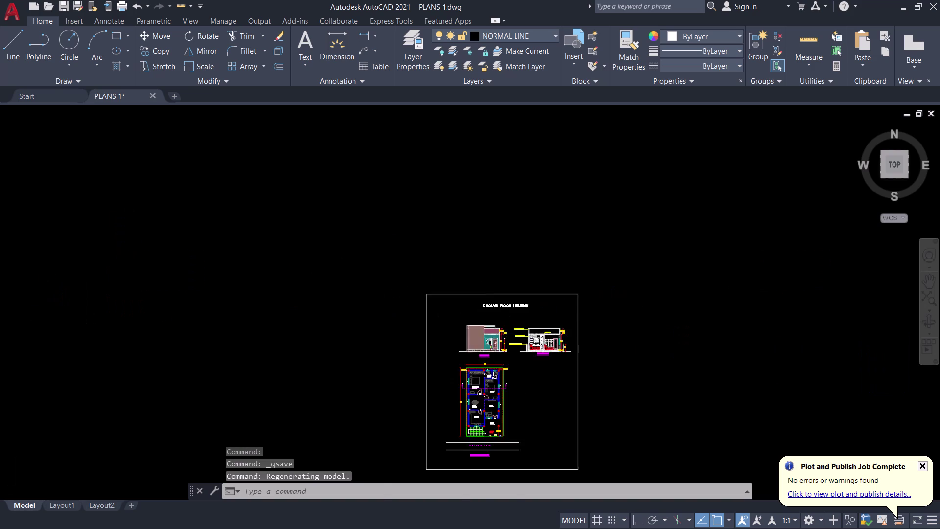
Quick-save PLANS 1.dwg, then inspect the elevation, section and COMPUND WALL detail.
scroll(up, 3)
middle_drag(456, 310, 400, 296)
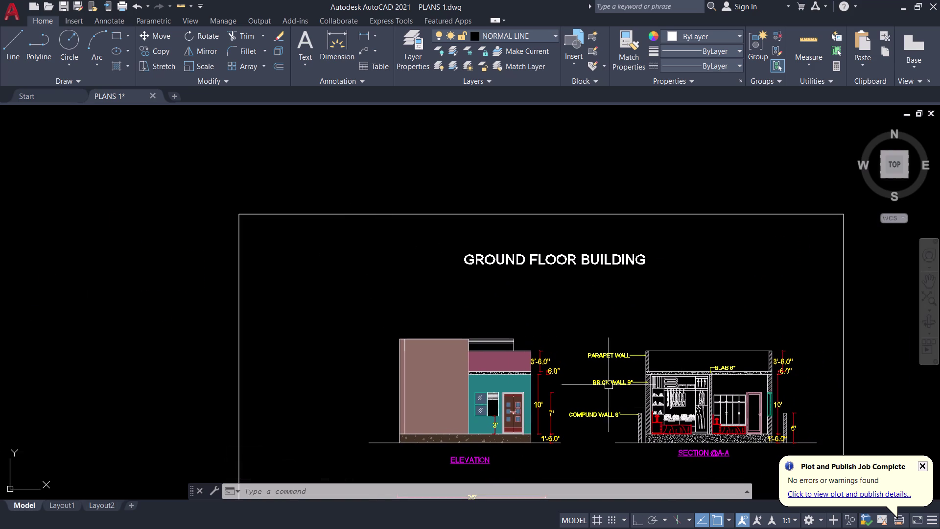
middle_drag(709, 301, 470, 89)
scroll(up, 3)
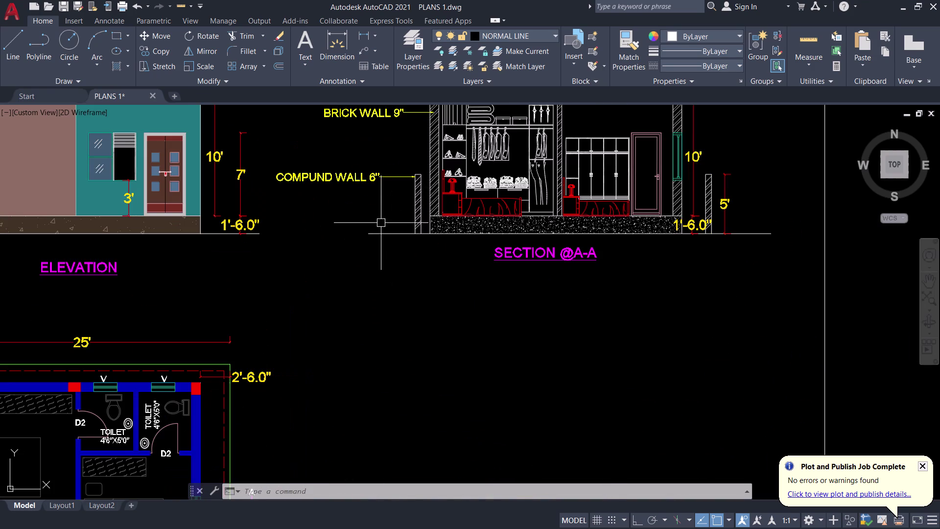
middle_drag(377, 201, 399, 240)
scroll(up, 3)
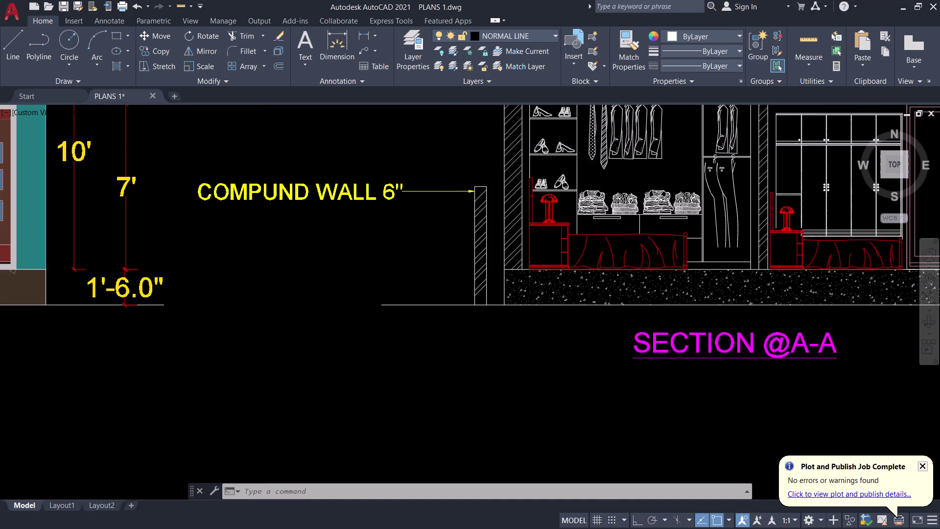
scroll(down, 3)
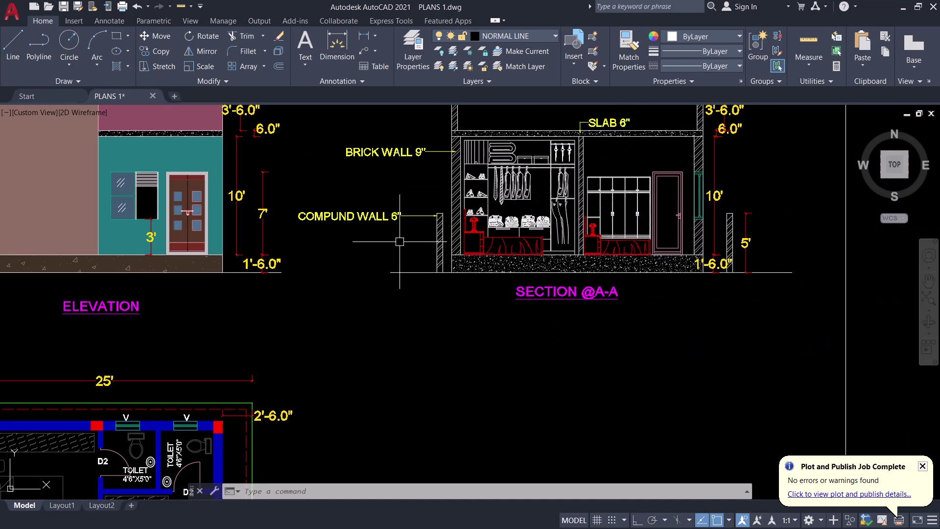
middle_drag(400, 243, 456, 312)
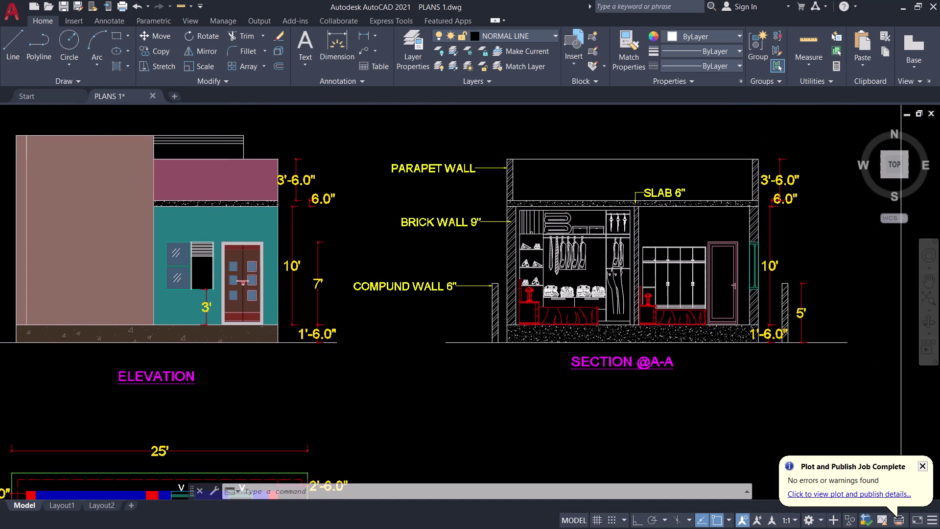
scroll(down, 3)
scroll(up, 3)
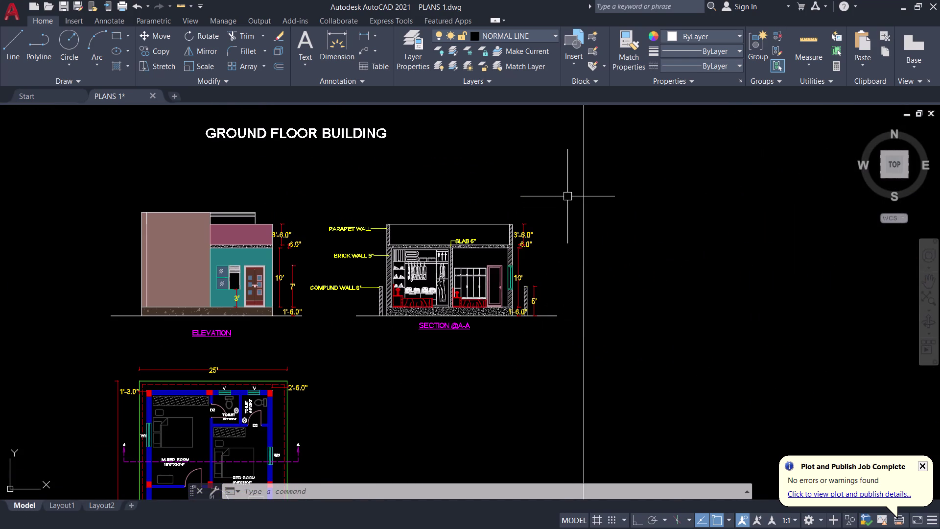
scroll(down, 3)
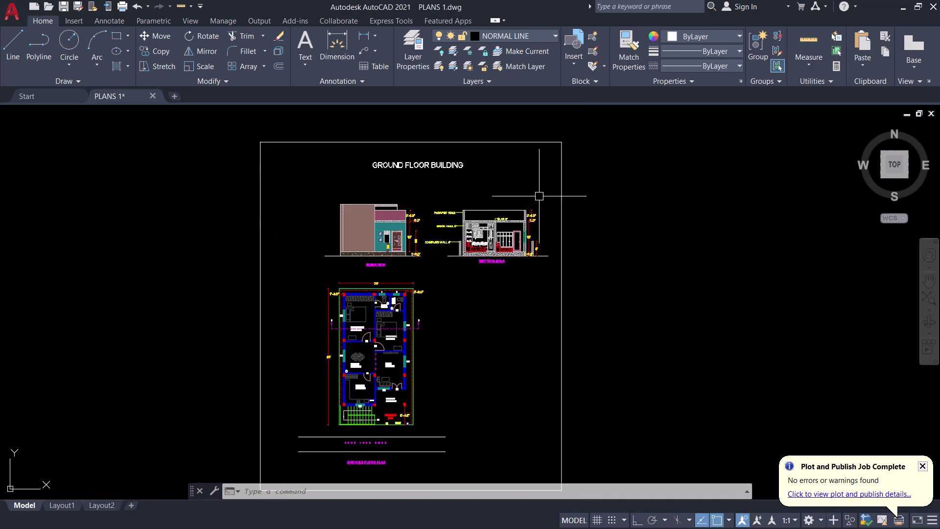
scroll(down, 3)
Review the G+2 floor plans and move over to the SECTION @A-A drawing.
middle_drag(521, 192, 647, 225)
middle_click(654, 226)
scroll(down, 3)
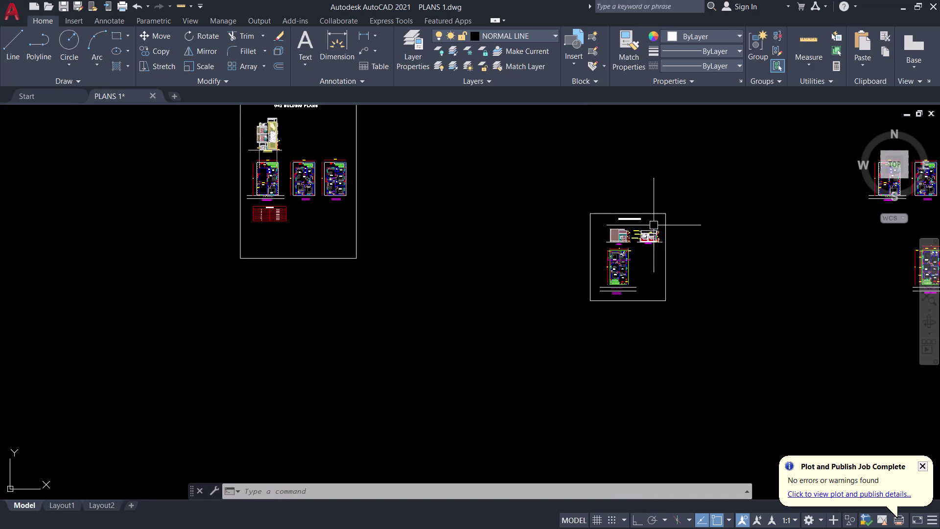
scroll(down, 3)
scroll(up, 3)
scroll(up, 3)
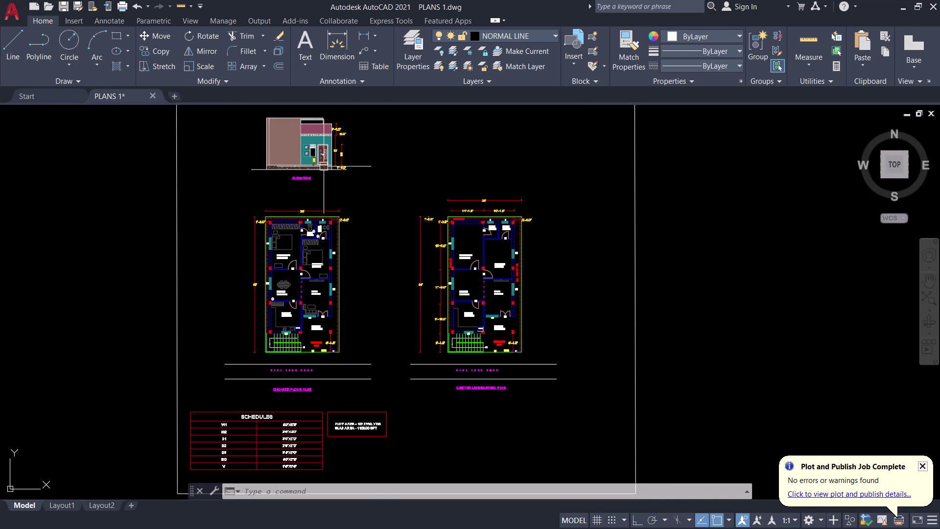
scroll(up, 3)
scroll(down, 3)
scroll(up, 3)
middle_drag(330, 175, 420, 182)
scroll(down, 3)
scroll(down, 3)
scroll(up, 3)
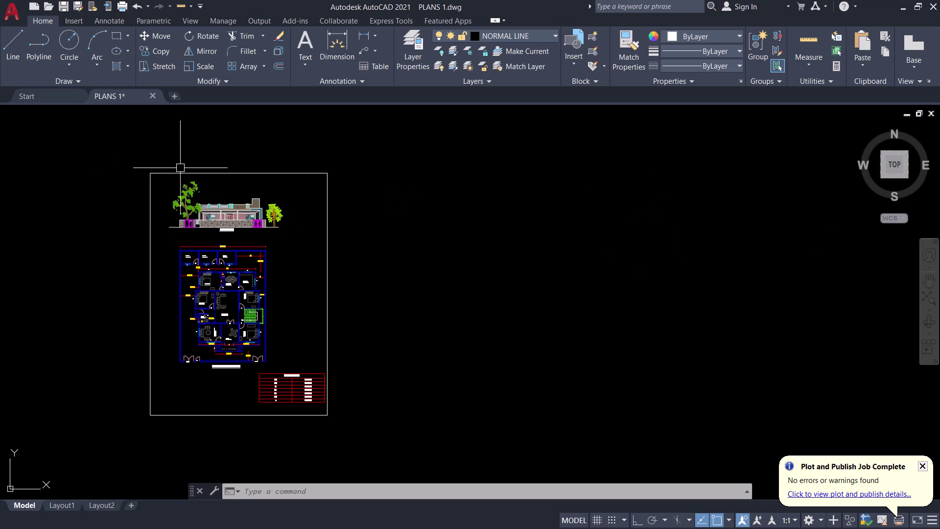
scroll(down, 3)
scroll(up, 3)
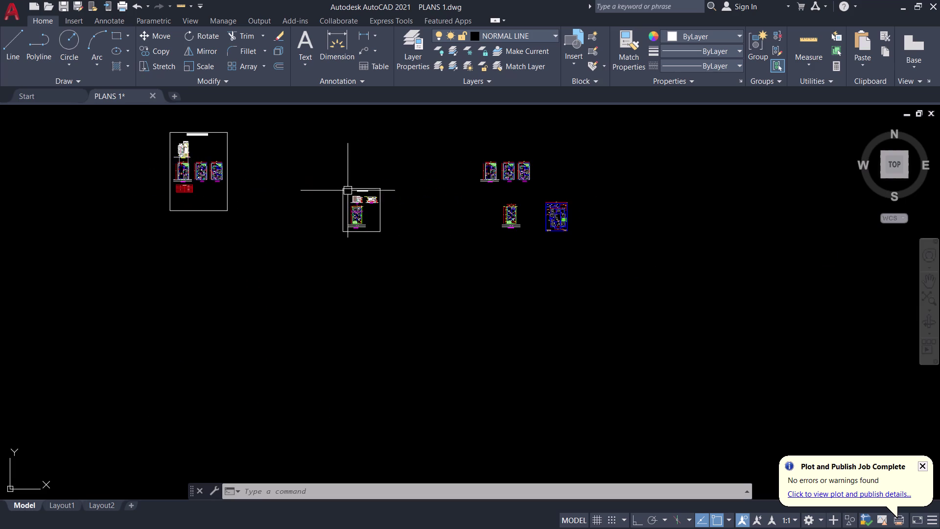
scroll(up, 3)
scroll(up, 3)
middle_drag(344, 168, 410, 217)
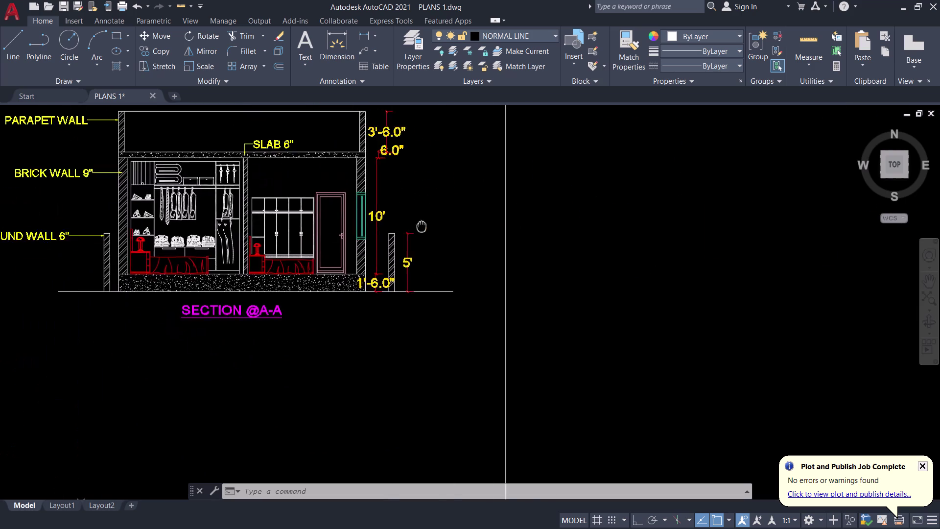
middle_drag(410, 217, 482, 261)
scroll(down, 3)
Window-select SECTION @A-A, copy it to the clipboard and start pasting the copy.
click(506, 183)
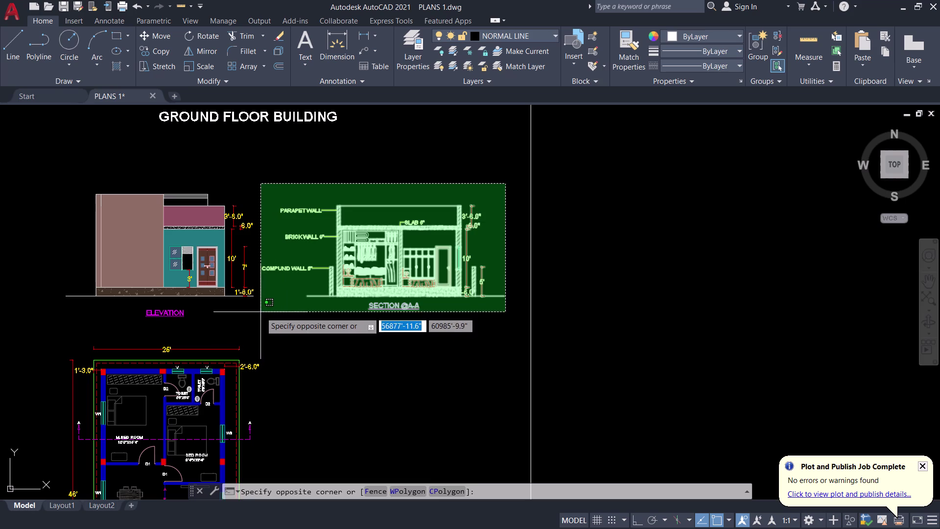
click(261, 312)
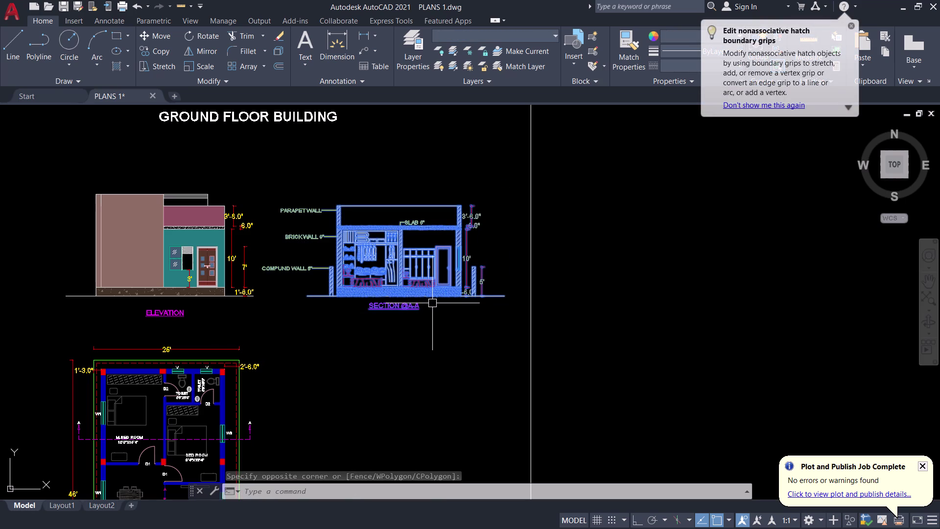
key(ctrl+c)
key(ctrl+v)
scroll(down, 3)
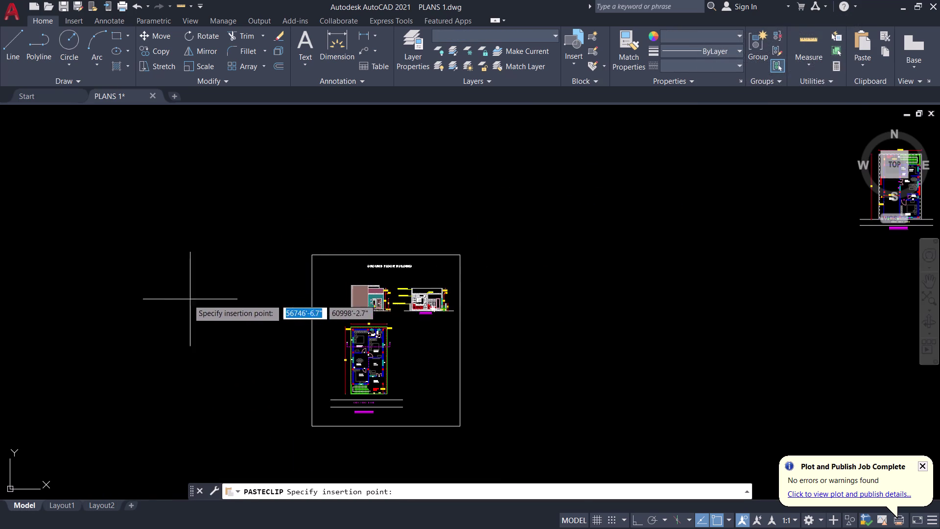
scroll(down, 3)
middle_drag(185, 297, 356, 330)
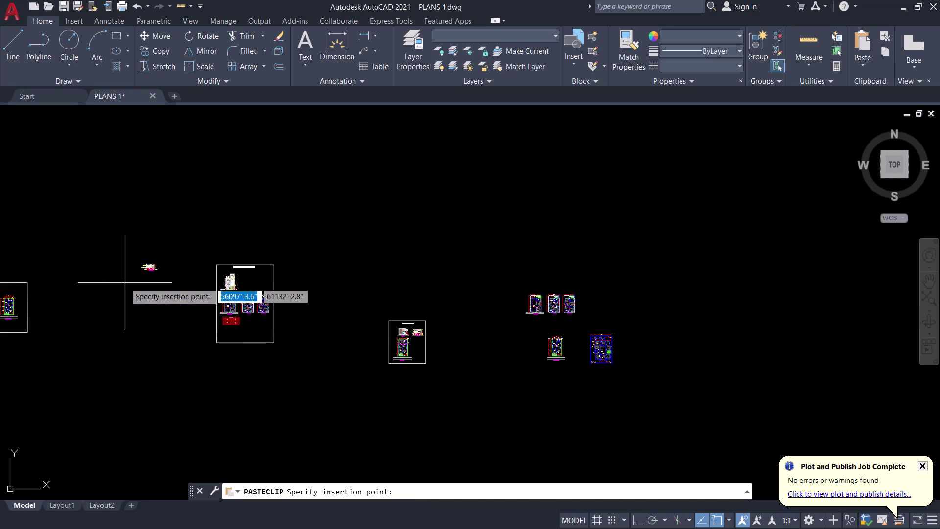
middle_drag(139, 262, 384, 316)
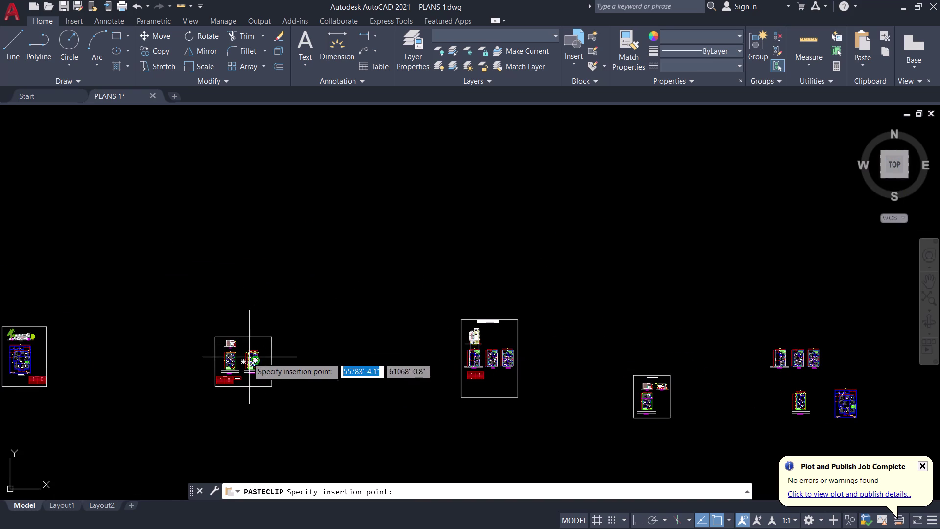
scroll(up, 3)
scroll(up, 3)
scroll(down, 3)
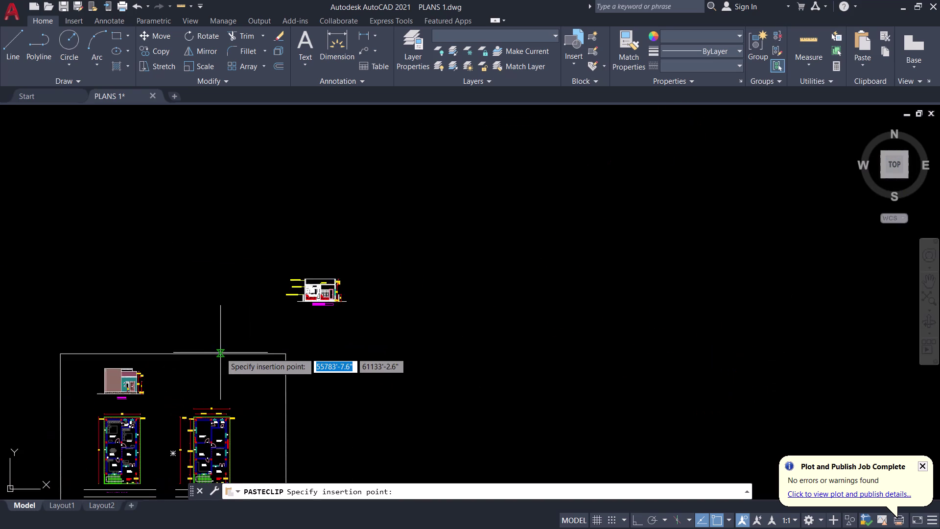
click(303, 335)
scroll(up, 3)
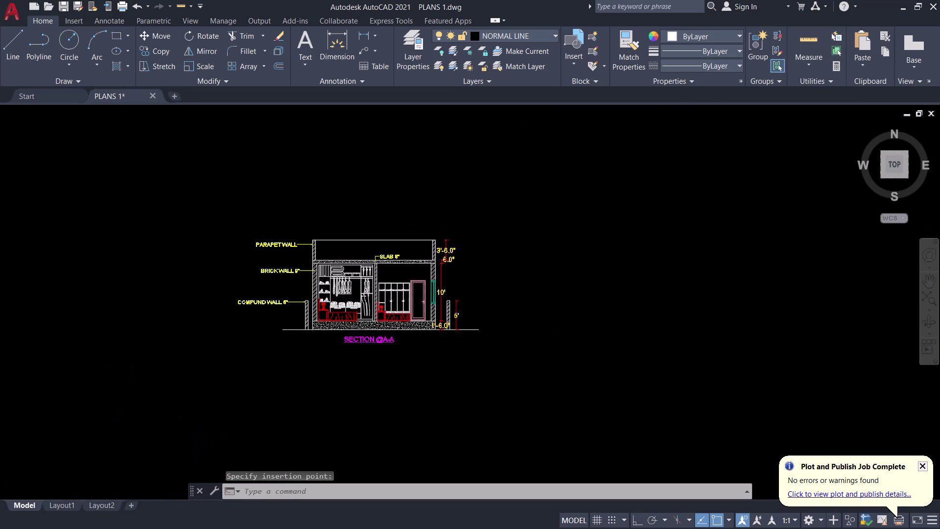
scroll(down, 3)
scroll(up, 3)
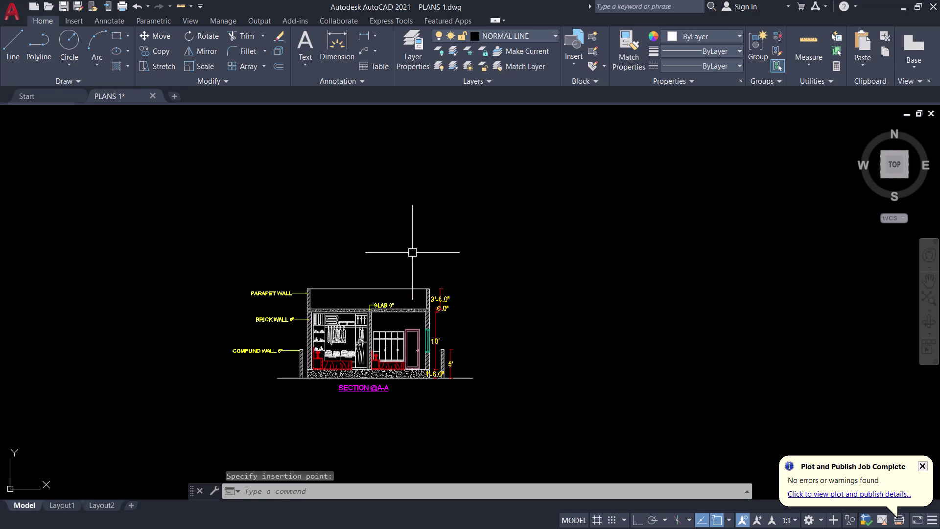
drag(507, 223, 508, 233)
click(158, 423)
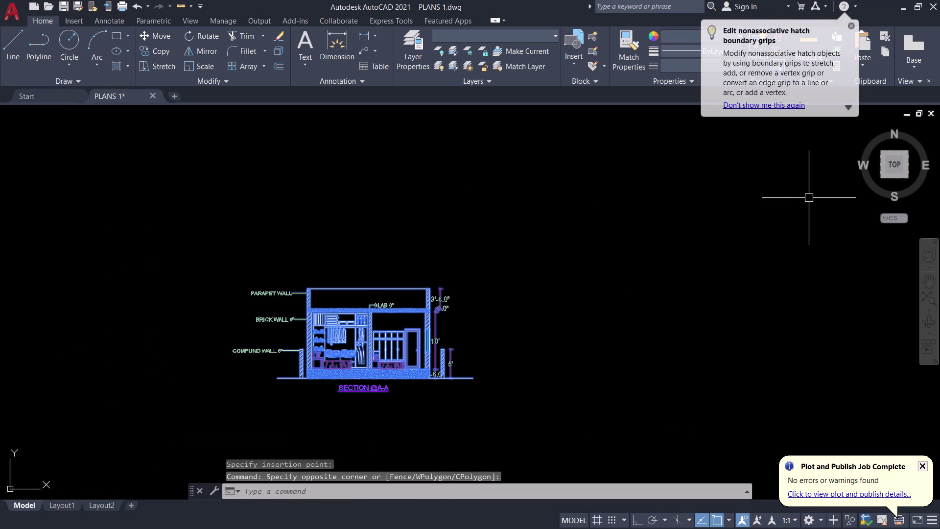
key(Escape)
scroll(up, 3)
middle_drag(417, 306, 443, 291)
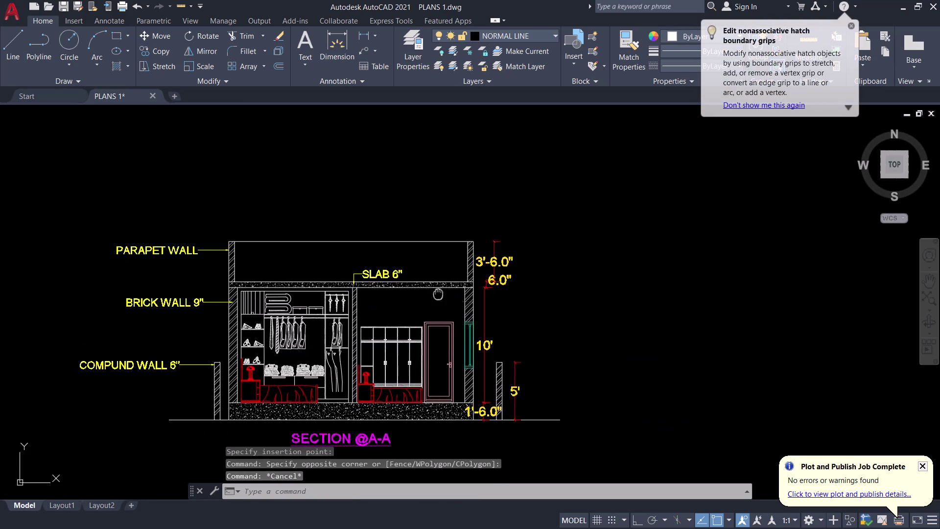
middle_drag(443, 290, 553, 243)
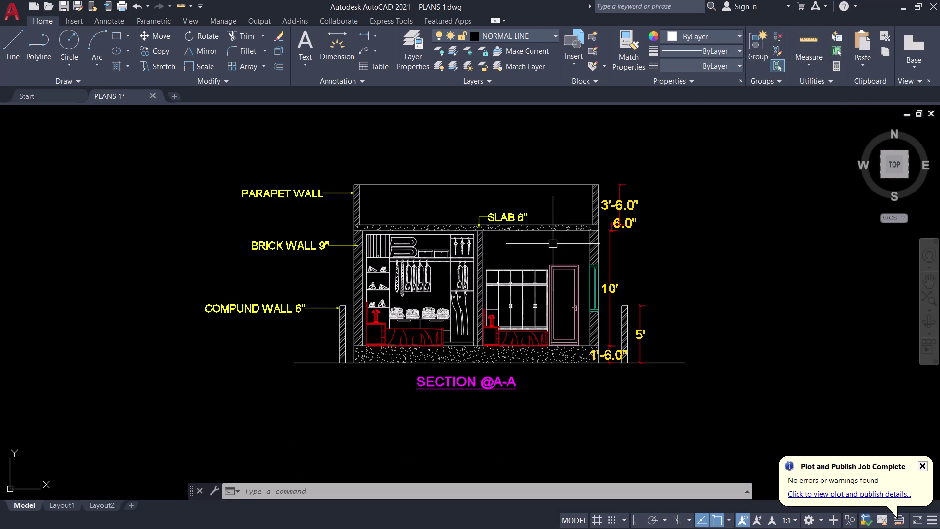
scroll(down, 3)
scroll(down, 3)
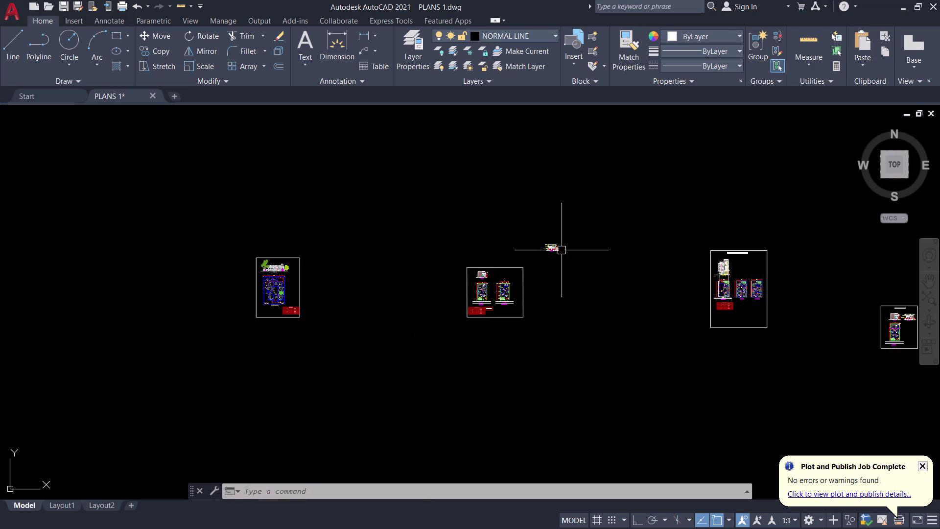
middle_drag(649, 298, 393, 335)
scroll(up, 3)
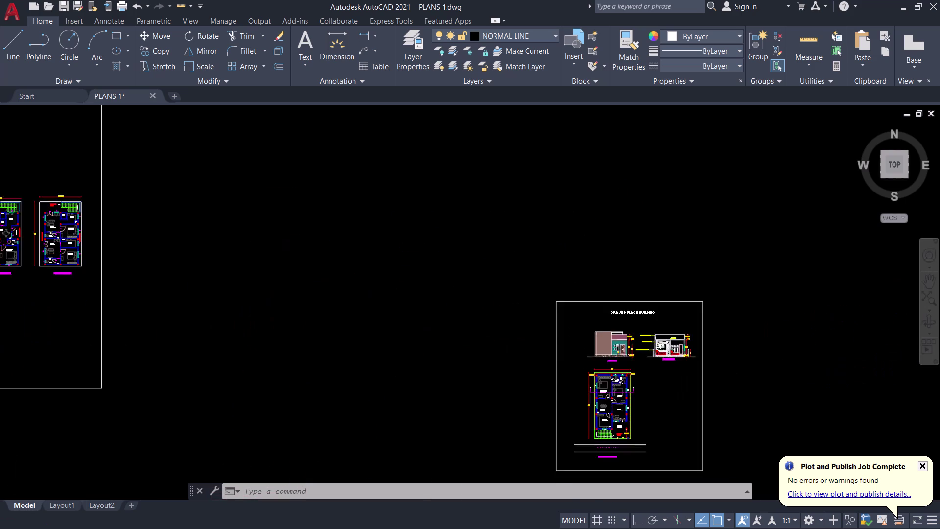
middle_drag(638, 372, 598, 325)
scroll(up, 3)
middle_drag(605, 337, 528, 235)
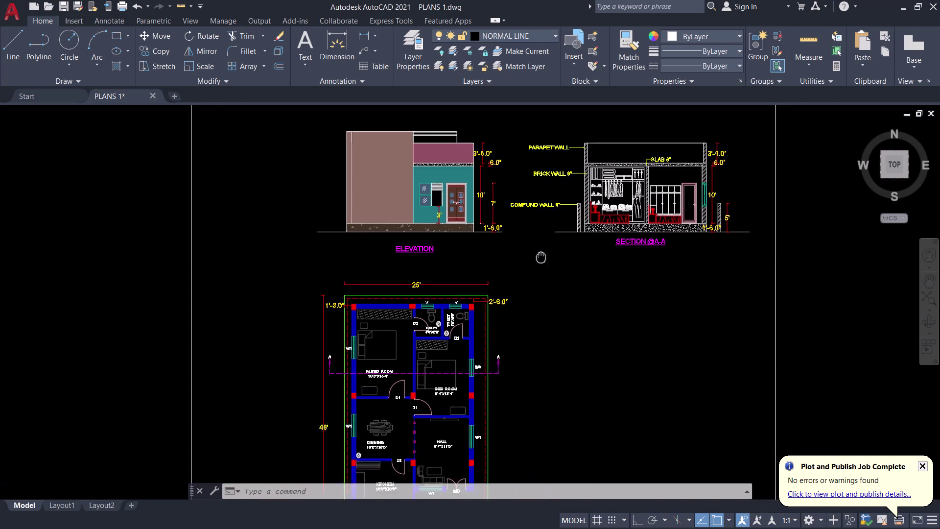
middle_drag(529, 234, 516, 201)
scroll(up, 3)
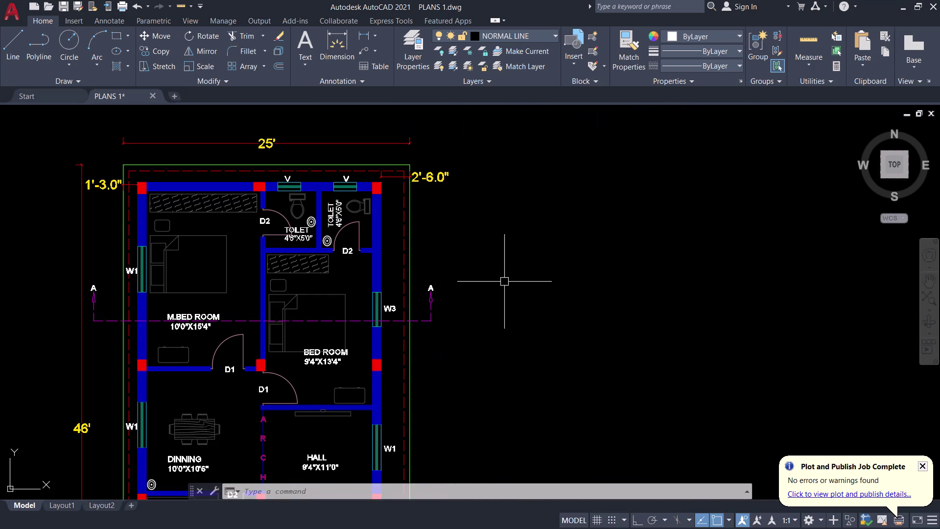
middle_drag(504, 281, 604, 217)
middle_click(615, 210)
middle_drag(622, 216, 655, 256)
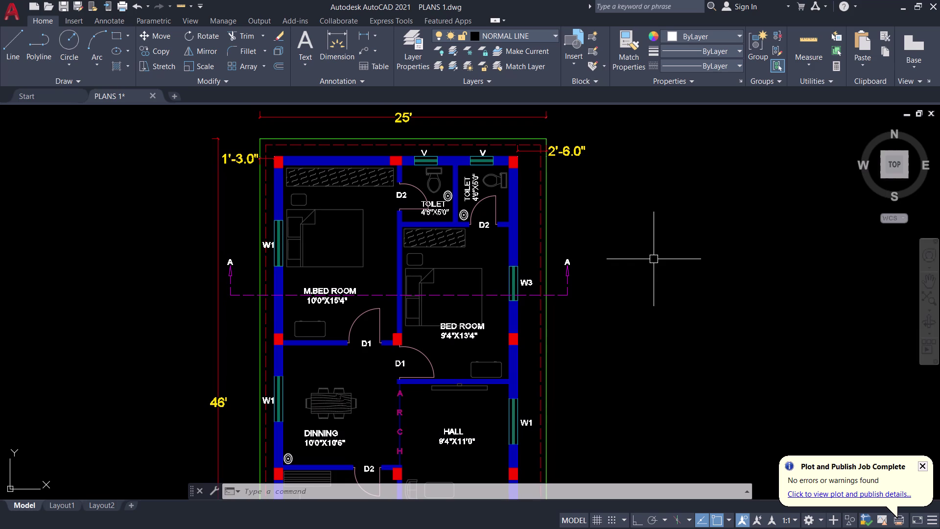
scroll(down, 3)
scroll(down, 3)
scroll(down, 3)
middle_drag(739, 182, 558, 356)
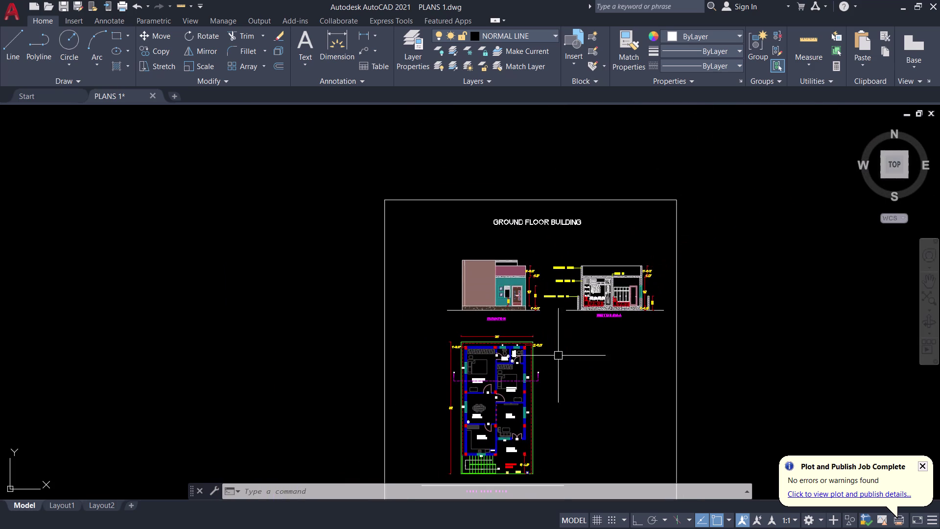
scroll(up, 3)
middle_drag(675, 264, 649, 267)
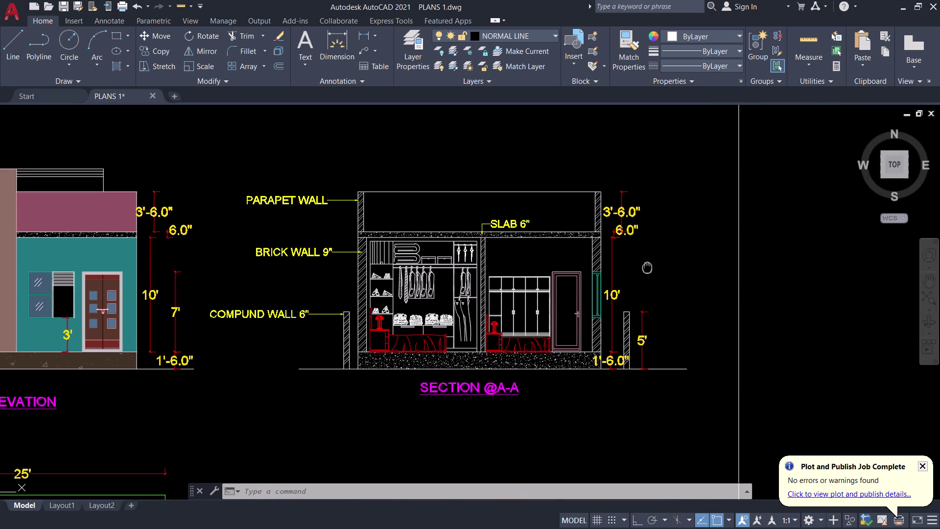
middle_drag(649, 267, 442, 288)
scroll(up, 3)
middle_drag(445, 286, 530, 269)
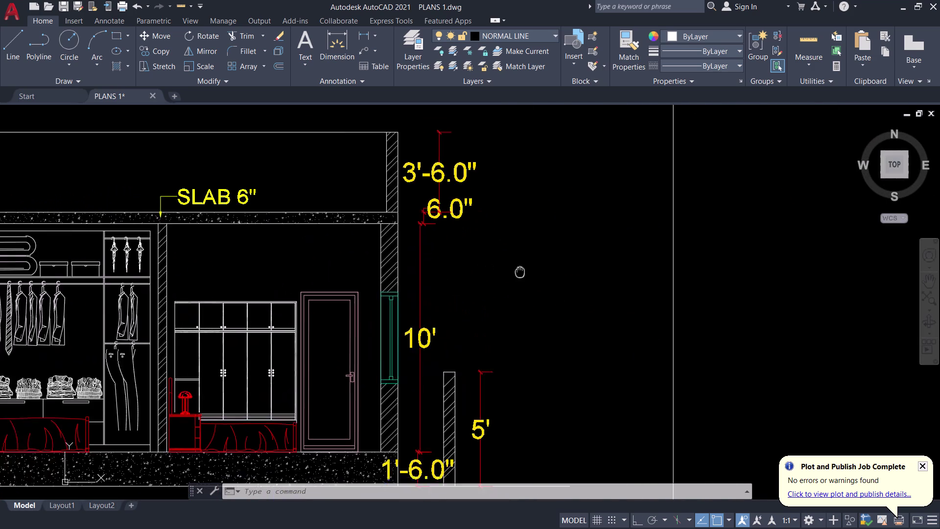
middle_drag(531, 269, 689, 229)
scroll(down, 3)
middle_drag(692, 227, 702, 248)
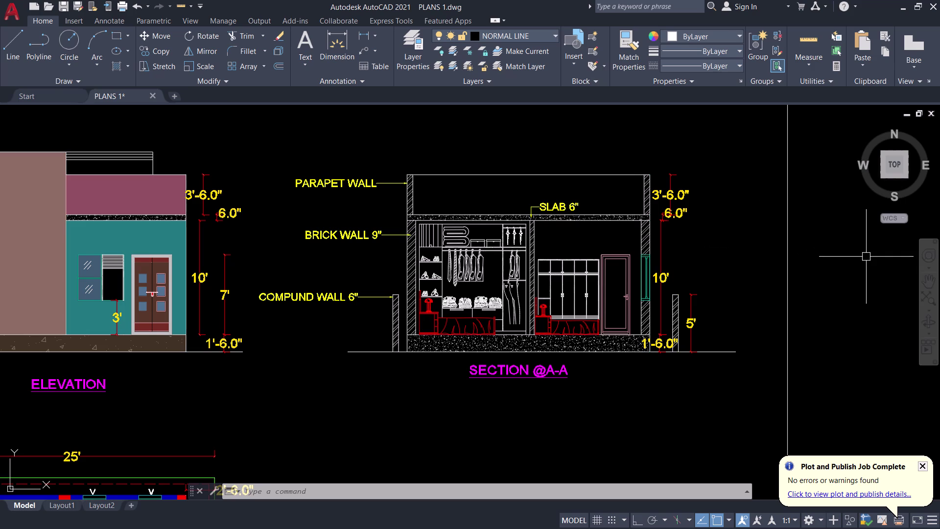
scroll(down, 3)
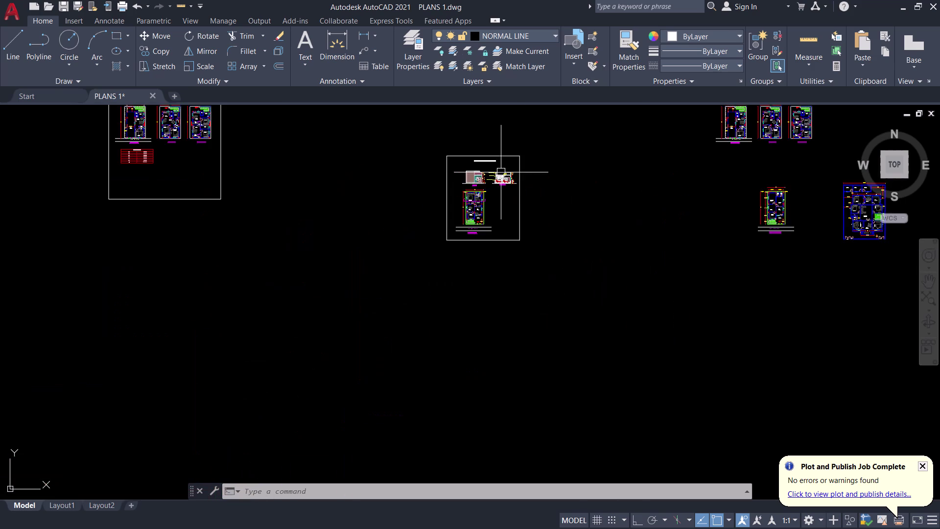
scroll(down, 3)
middle_drag(369, 164, 474, 341)
middle_drag(190, 275, 416, 306)
middle_click(421, 307)
scroll(up, 3)
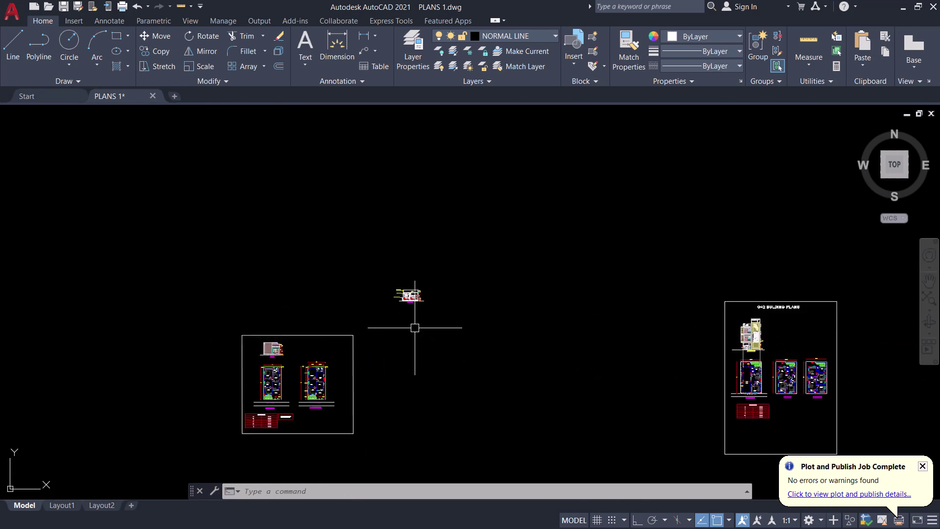
scroll(up, 3)
middle_drag(439, 267, 462, 347)
Select the whole SECTION @A-A drawing, redoing an incomplete first selection.
scroll(up, 3)
click(496, 239)
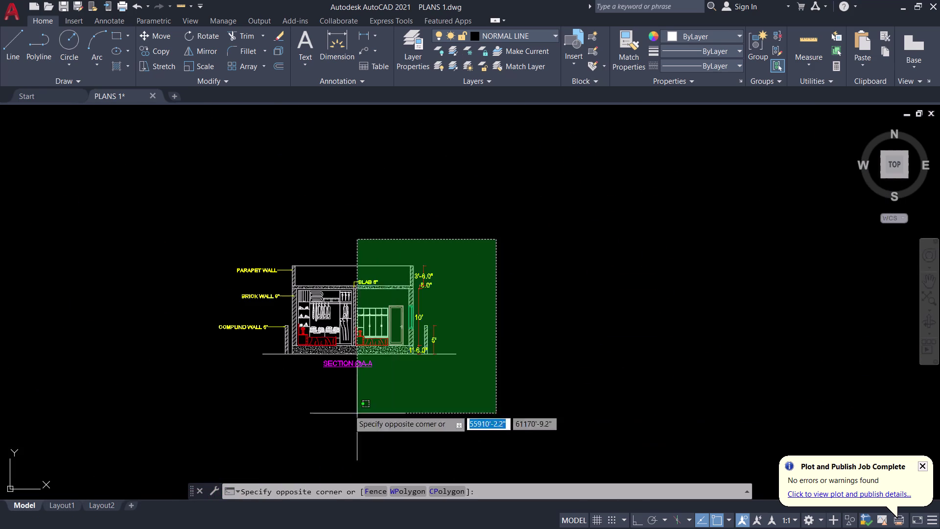
drag(123, 356, 127, 362)
key(Escape)
click(505, 242)
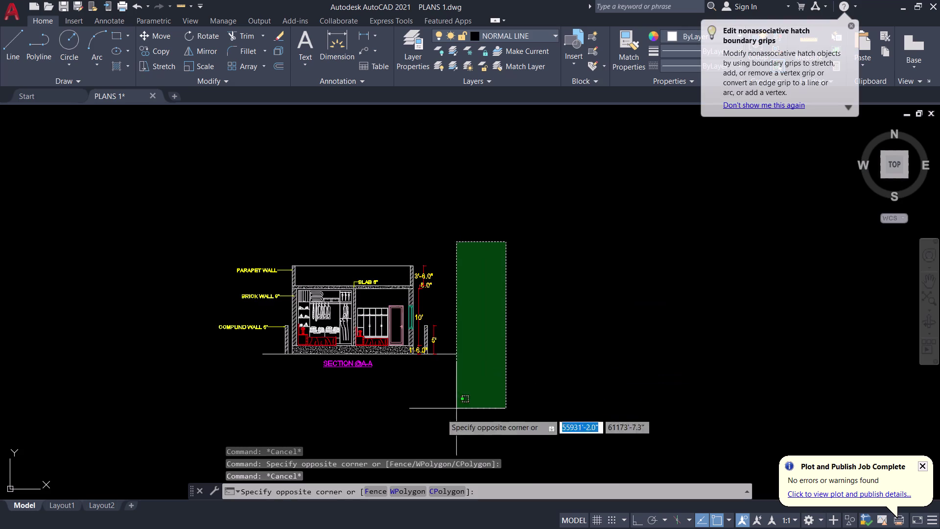
drag(48, 400, 57, 398)
Move the section by its ground-line corner onto the elevation's ground-line extension.
key(m)
key(space)
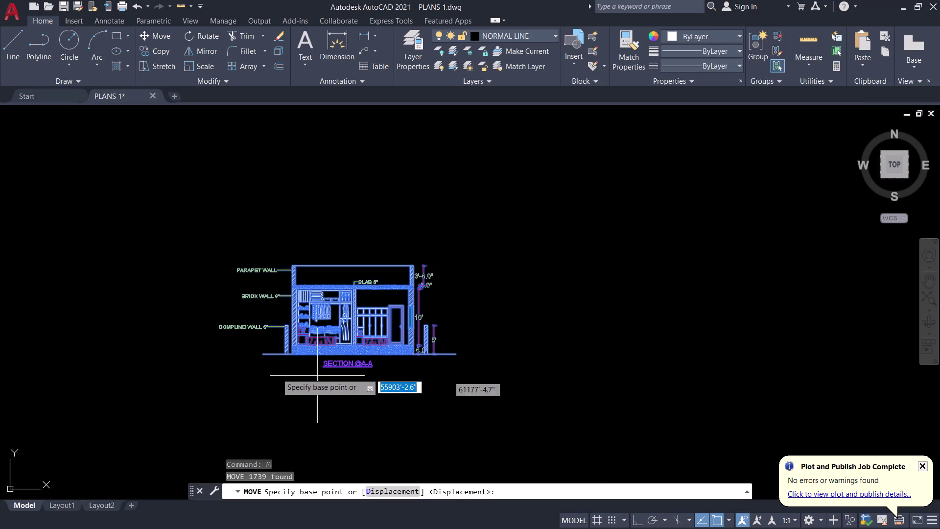
scroll(up, 3)
click(382, 376)
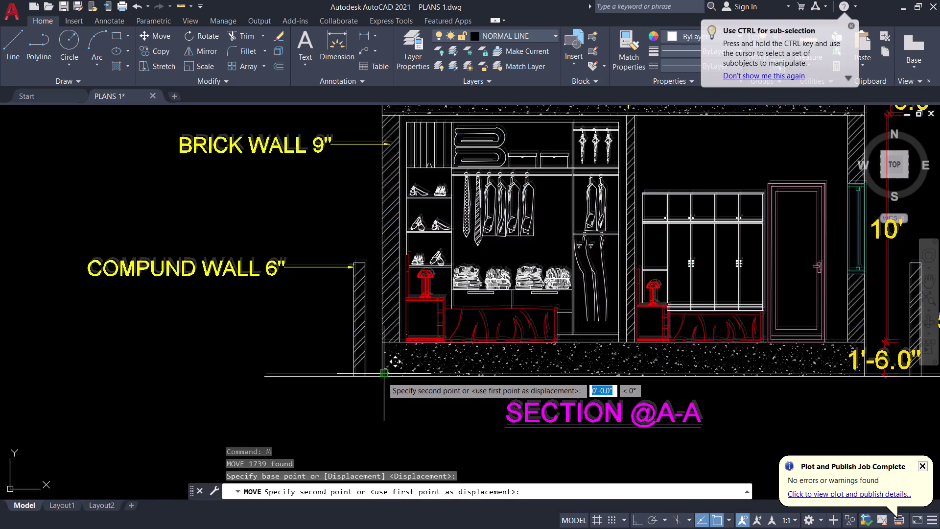
scroll(down, 3)
middle_drag(192, 378, 566, 259)
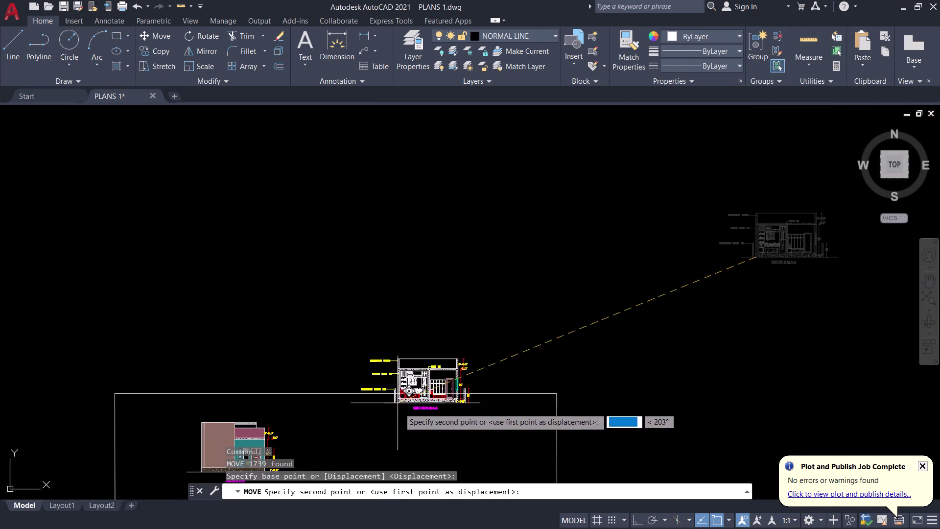
middle_drag(396, 424, 502, 222)
scroll(up, 3)
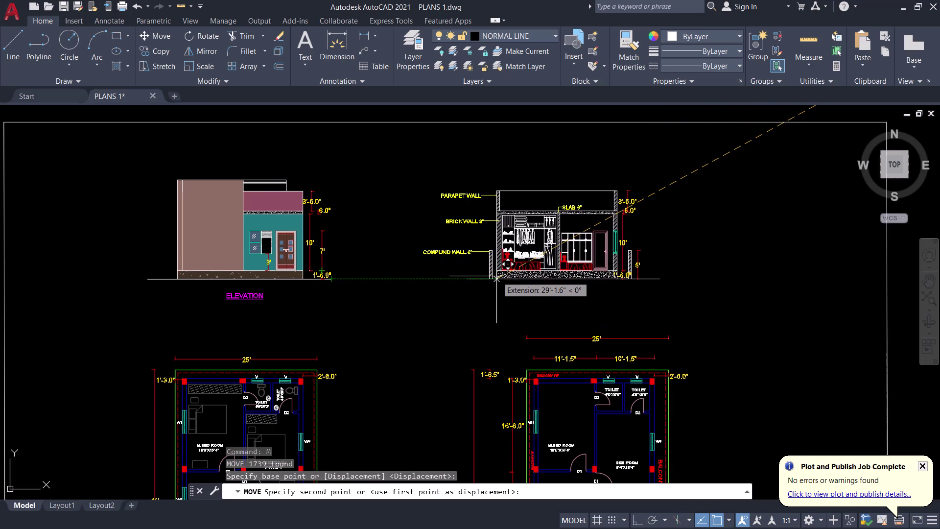
click(496, 276)
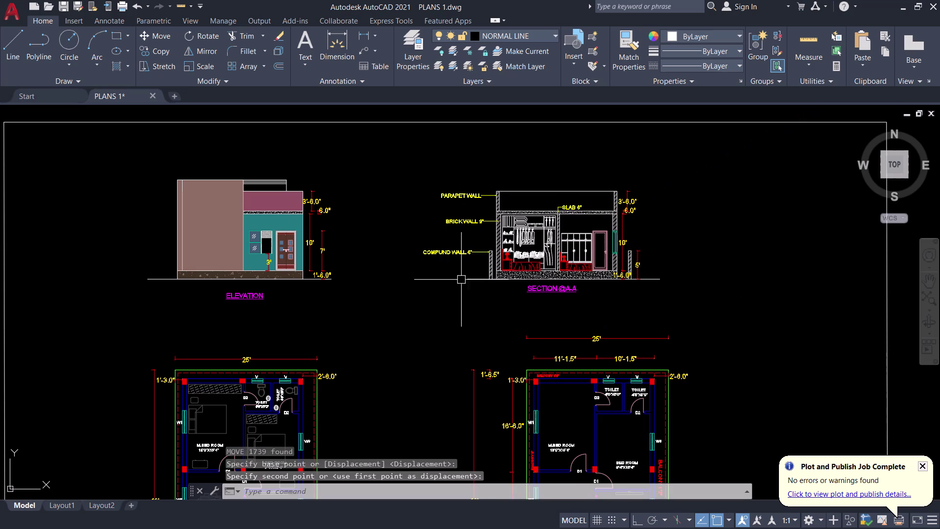
scroll(down, 3)
scroll(up, 3)
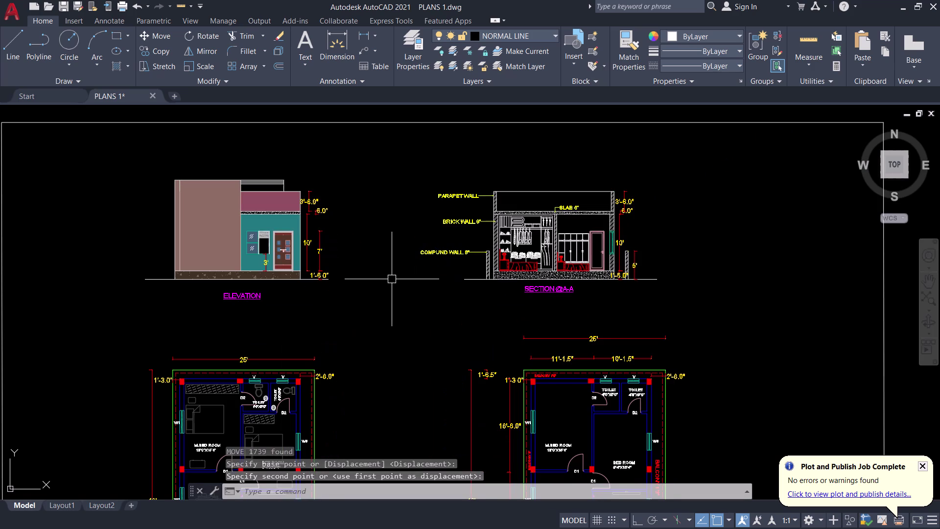
middle_drag(459, 299, 403, 264)
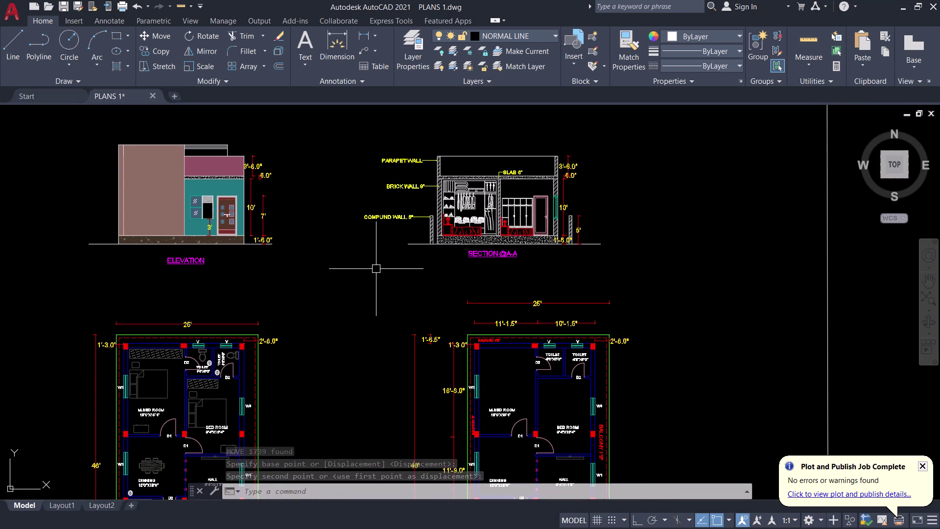
scroll(down, 3)
middle_drag(373, 269, 408, 293)
Quick-save PLANS 1.dwg and look across the drawing layout.
scroll(down, 3)
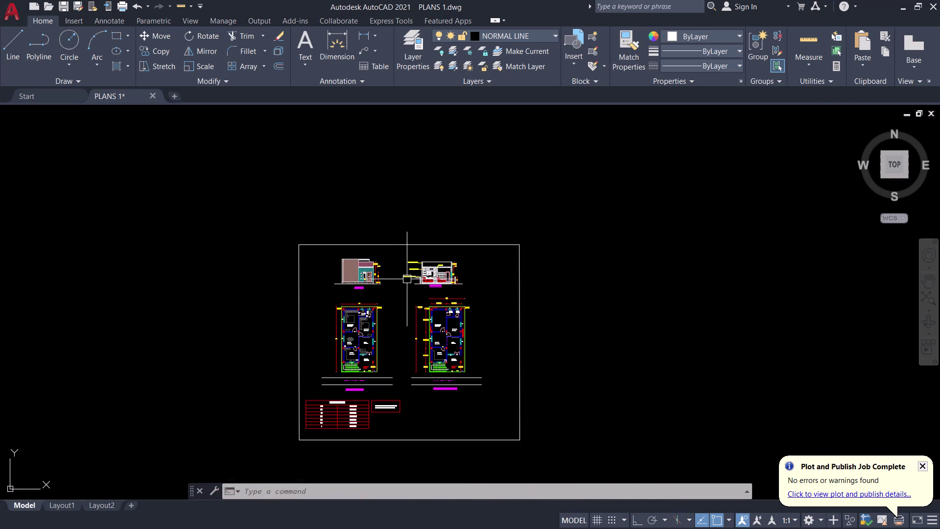
key(ctrl+s)
scroll(down, 3)
scroll(up, 3)
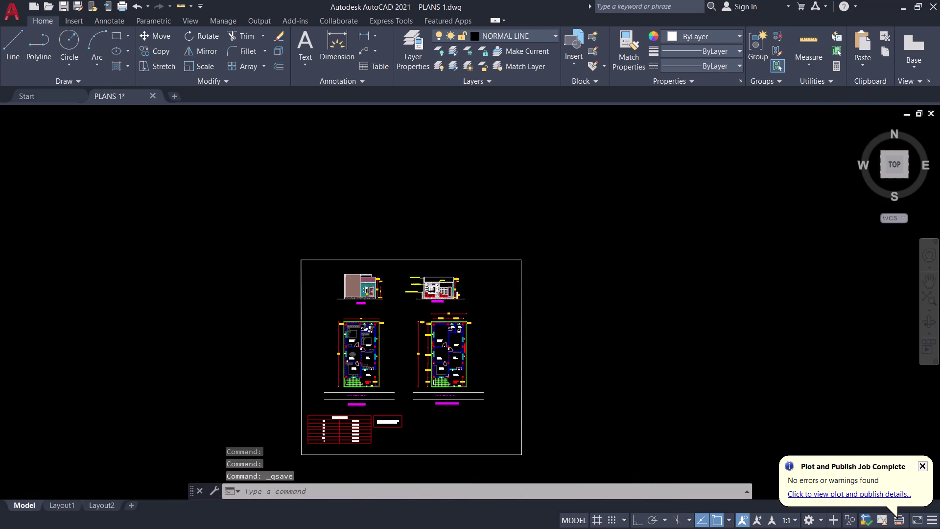
scroll(down, 3)
middle_drag(457, 282, 578, 270)
middle_click(586, 270)
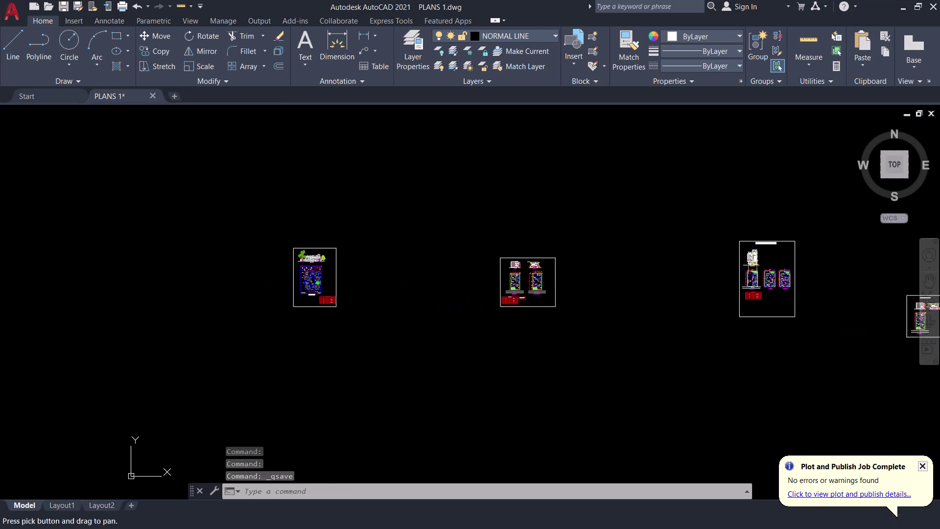
scroll(up, 3)
scroll(up, 3)
scroll(down, 3)
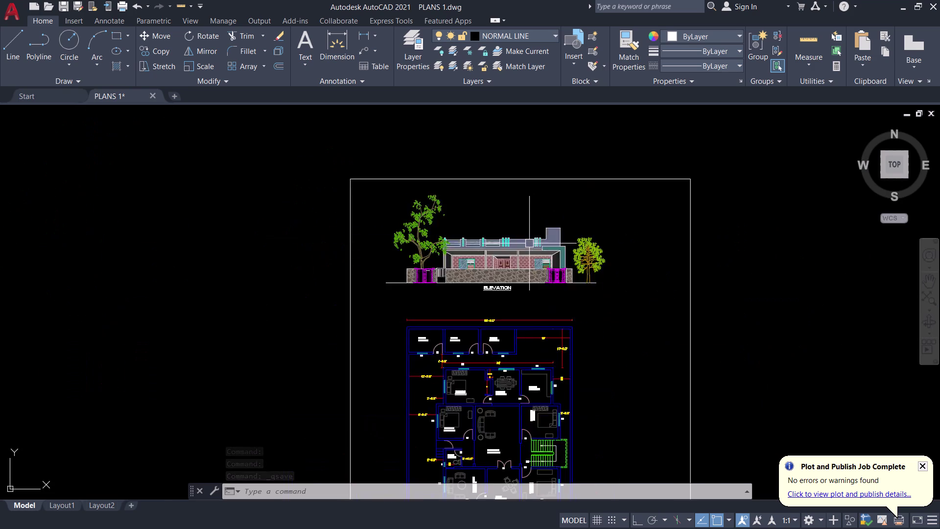
scroll(down, 3)
scroll(down, 3)
Inspect the ELEVATION and SECTION @A-A, then the tree elevation beside them.
middle_drag(578, 263, 400, 267)
middle_drag(518, 266, 401, 270)
scroll(up, 3)
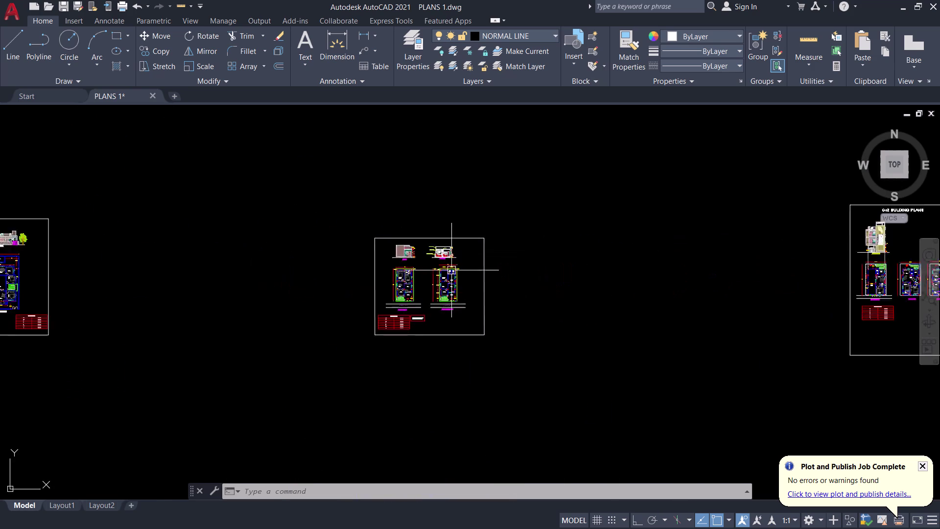
scroll(up, 3)
middle_drag(320, 243, 402, 278)
scroll(up, 3)
scroll(up, 3)
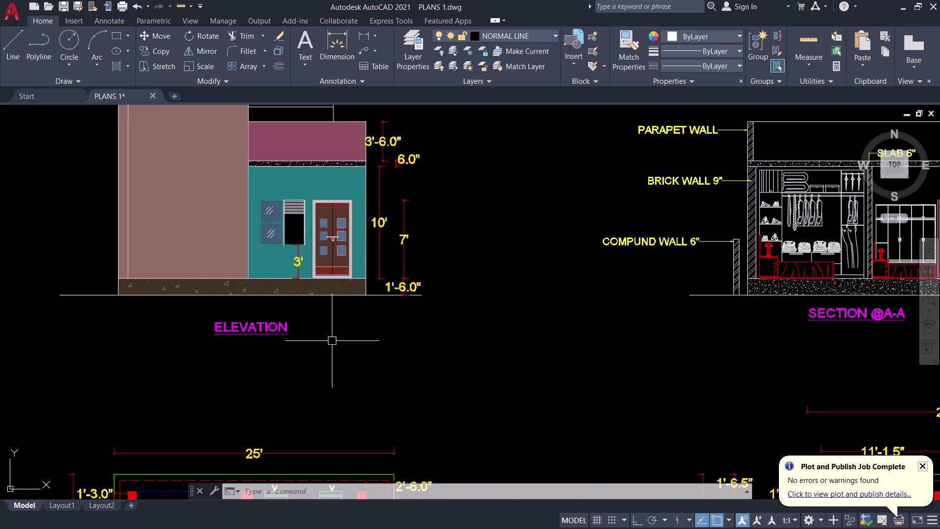
middle_drag(332, 341, 401, 407)
scroll(down, 3)
middle_drag(83, 236, 426, 250)
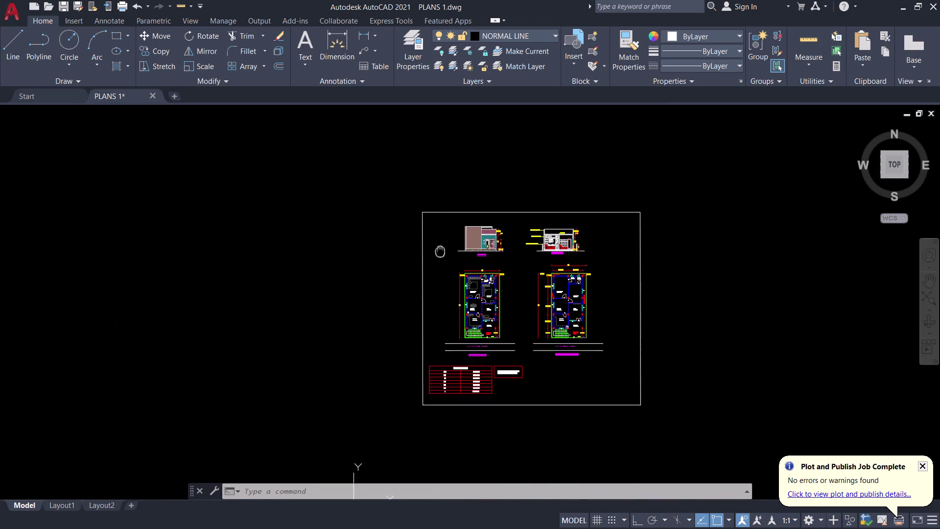
middle_drag(426, 250, 501, 249)
scroll(down, 3)
scroll(up, 3)
scroll(up, 3)
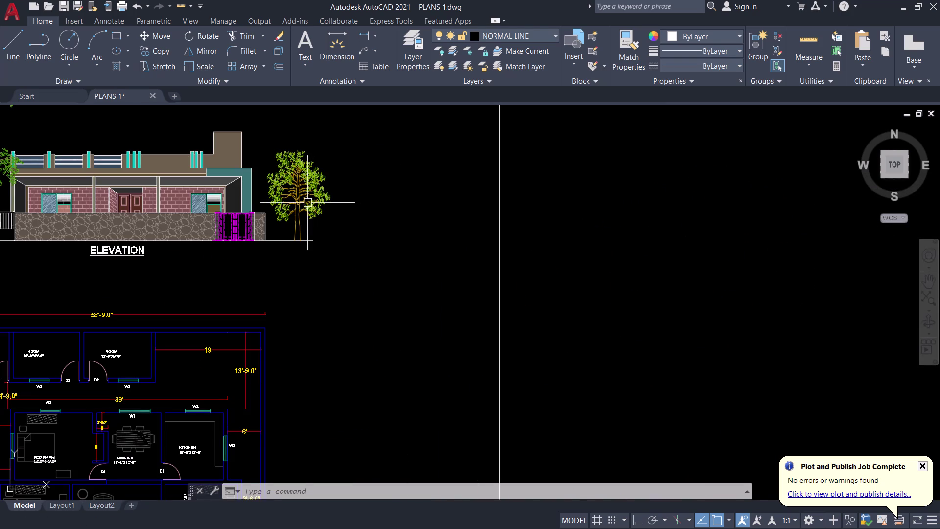
click(301, 216)
key(Escape)
middle_drag(313, 222, 321, 229)
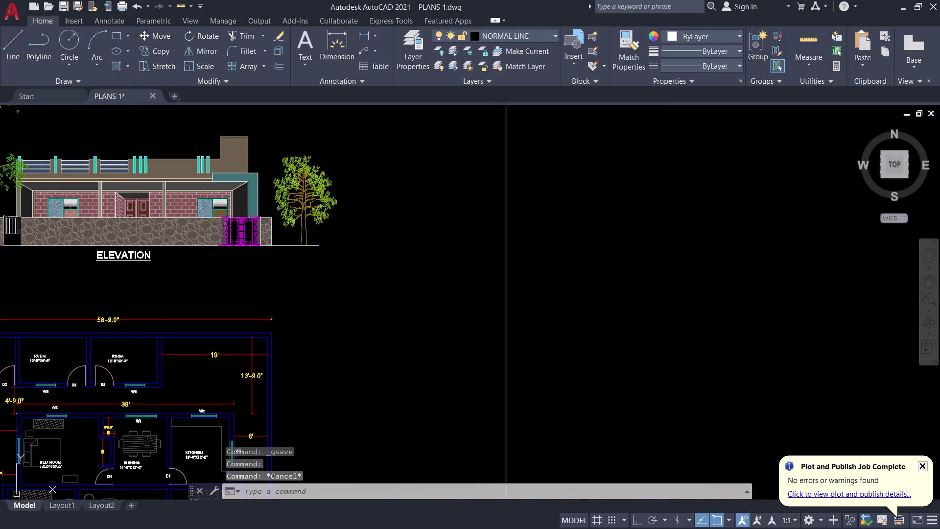
middle_drag(321, 230, 390, 300)
scroll(up, 3)
Window-select the blue tree beside the elevation and start copying it with CO.
click(446, 190)
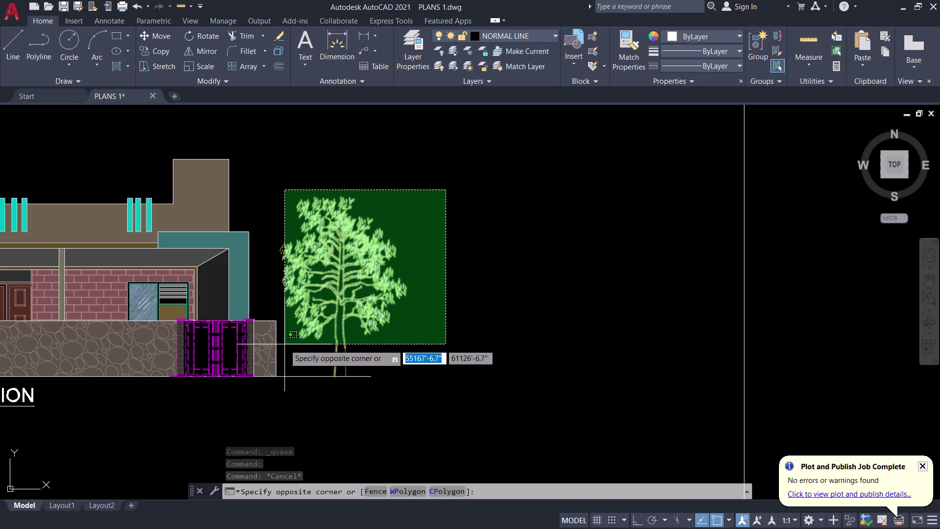
click(282, 323)
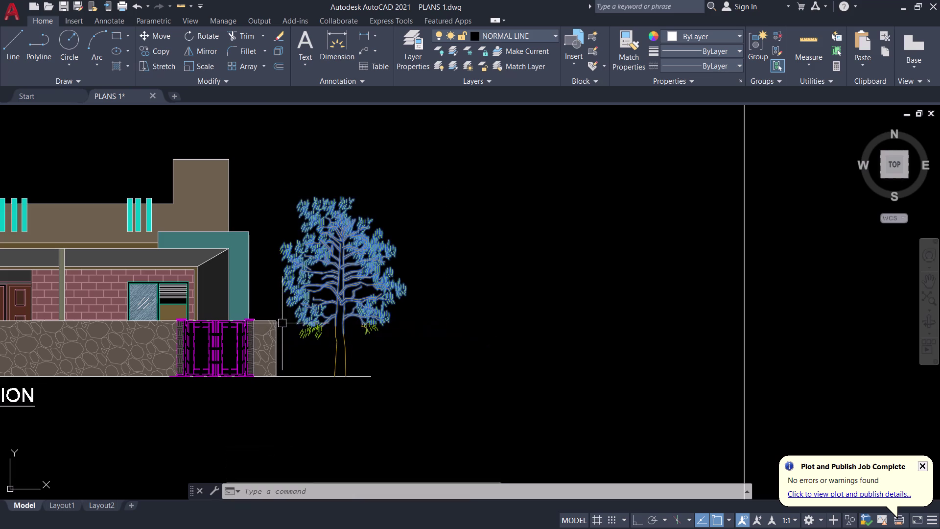
drag(411, 315, 407, 320)
click(296, 352)
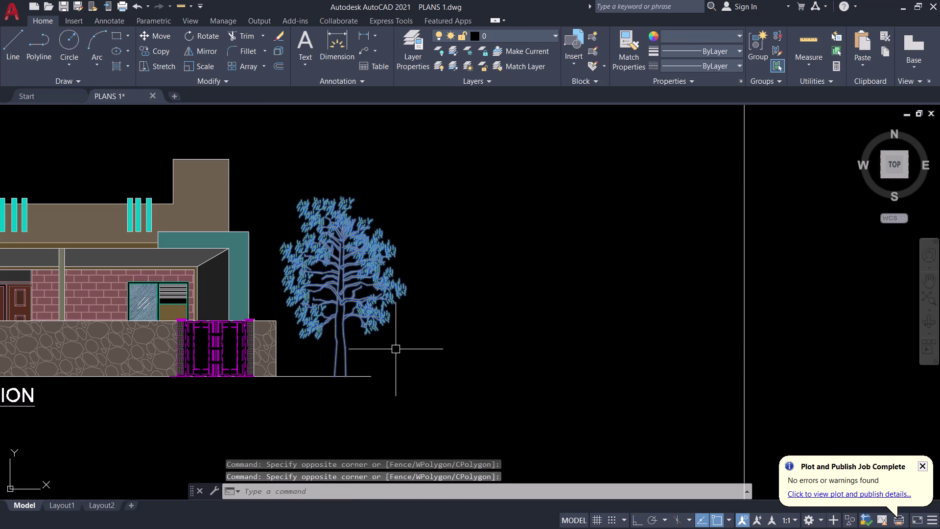
scroll(up, 3)
drag(210, 216, 210, 222)
click(196, 303)
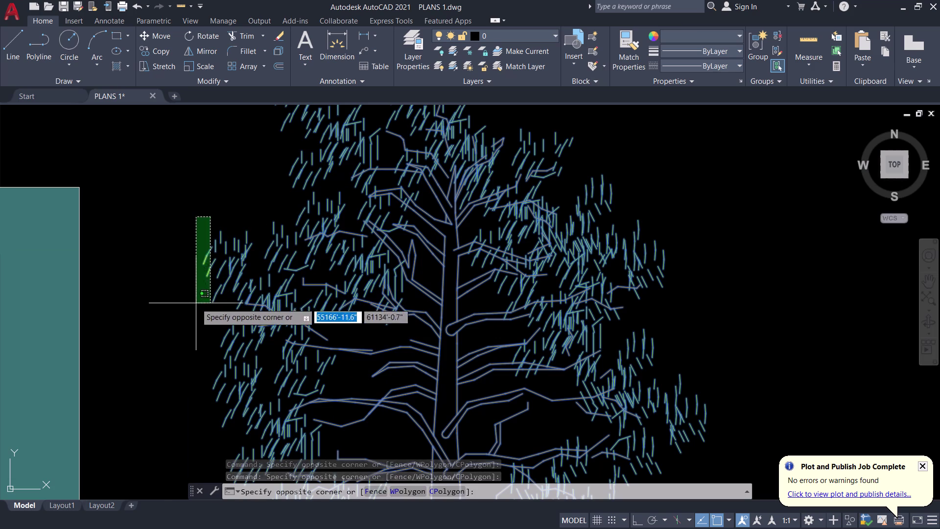
scroll(down, 3)
middle_drag(338, 343, 486, 307)
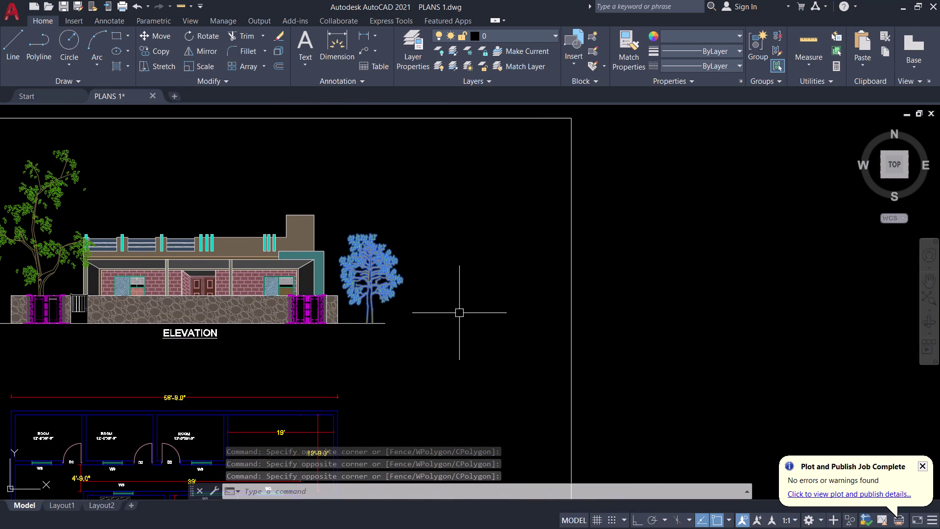
text(CO)
key(space)
Copy the tree from its base to spots left and right of the other elevation.
scroll(up, 3)
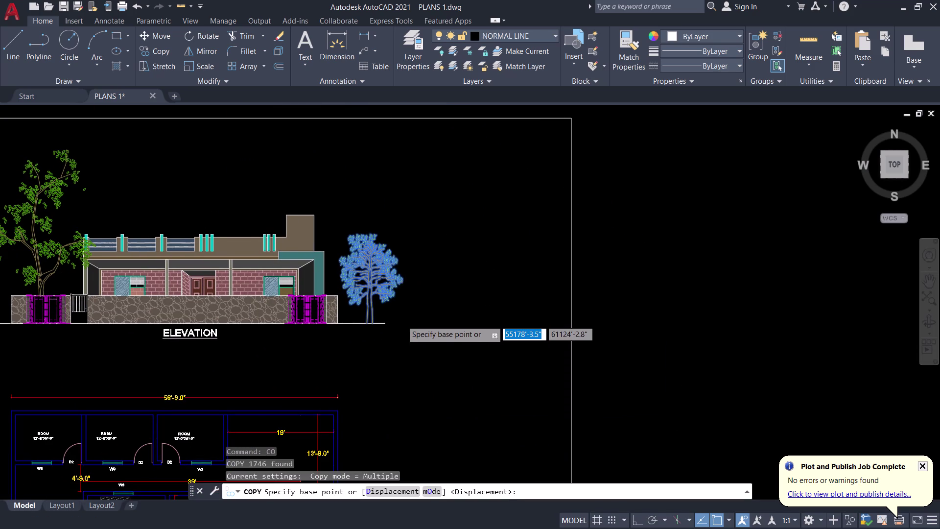
click(344, 327)
scroll(down, 3)
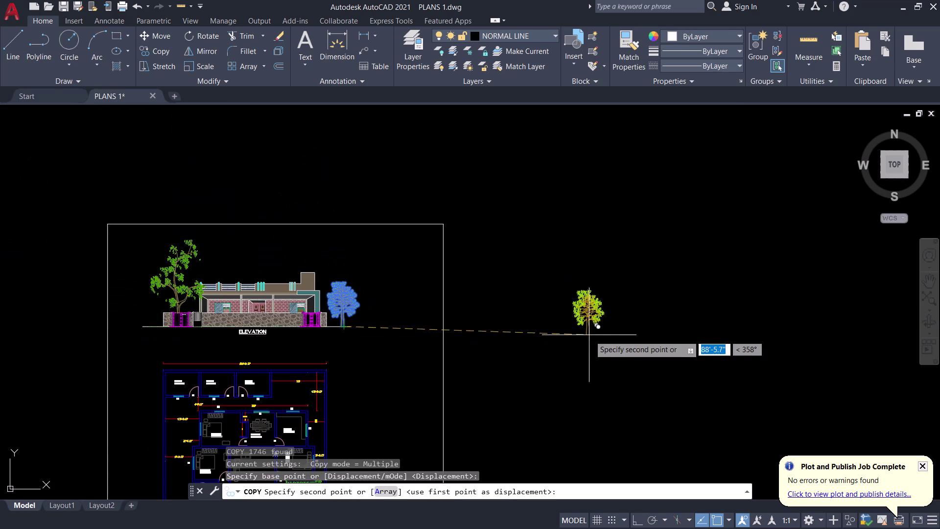
scroll(down, 3)
middle_drag(587, 335, 376, 336)
scroll(down, 3)
scroll(up, 3)
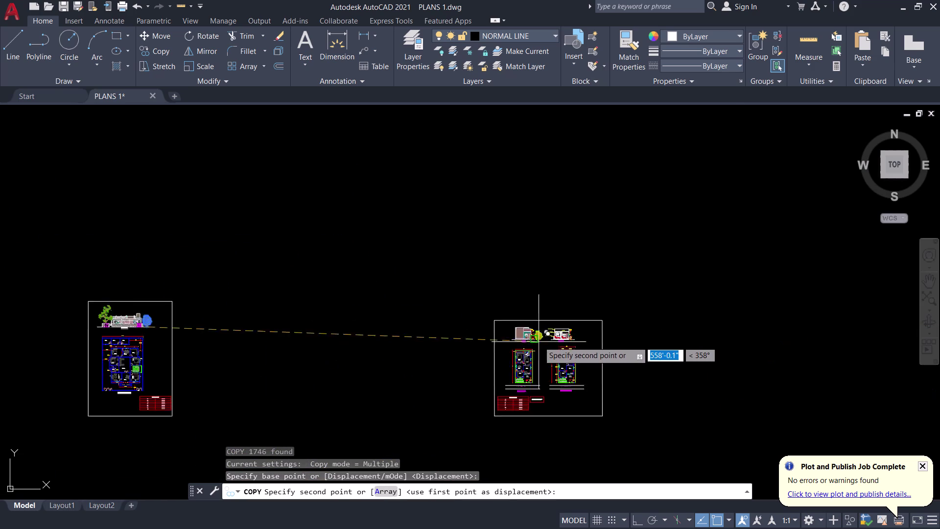
scroll(up, 3)
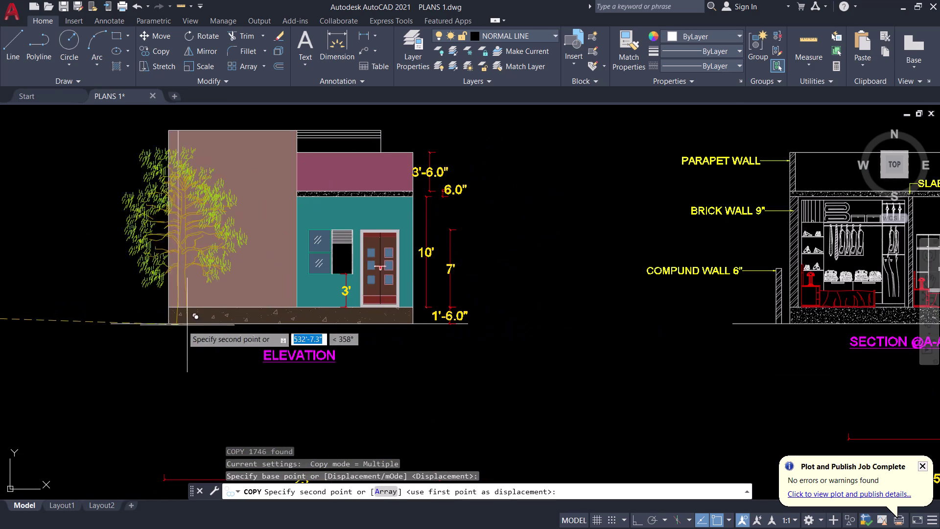
scroll(up, 3)
click(137, 326)
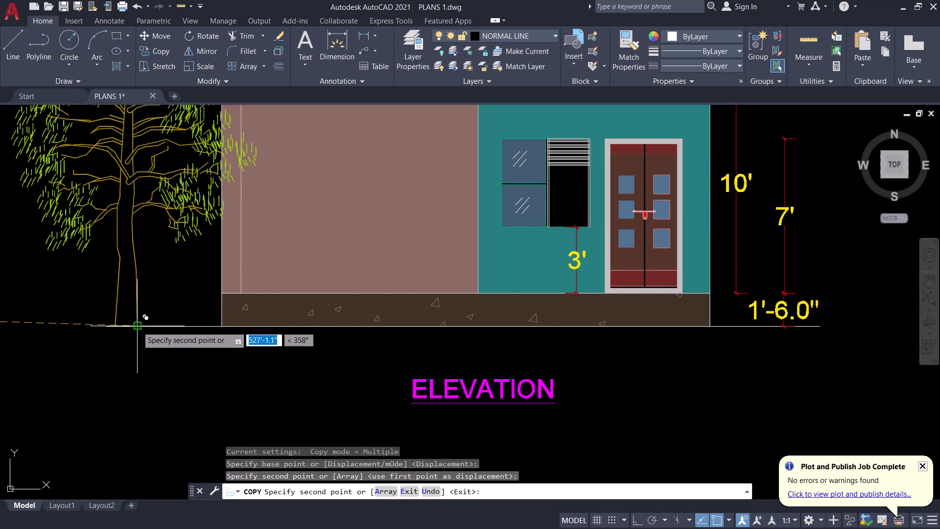
scroll(down, 3)
middle_drag(141, 352, 423, 352)
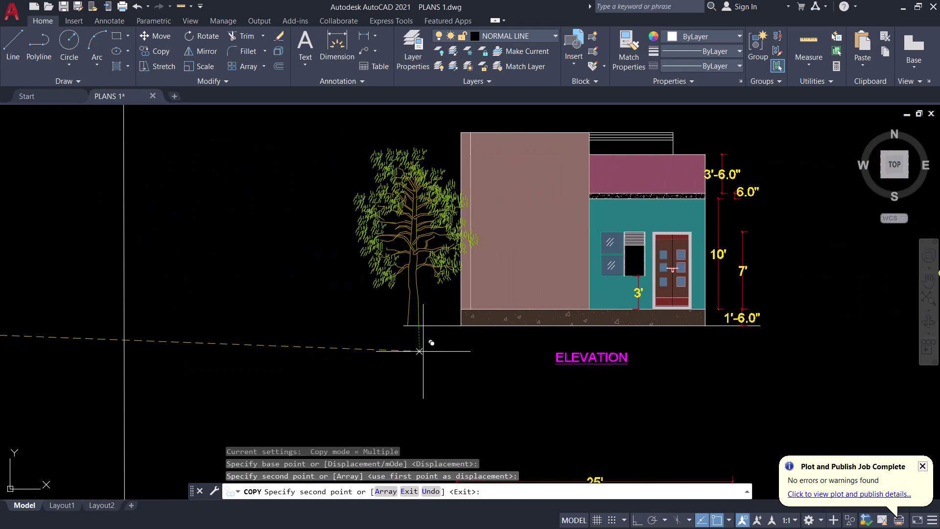
scroll(up, 3)
scroll(down, 3)
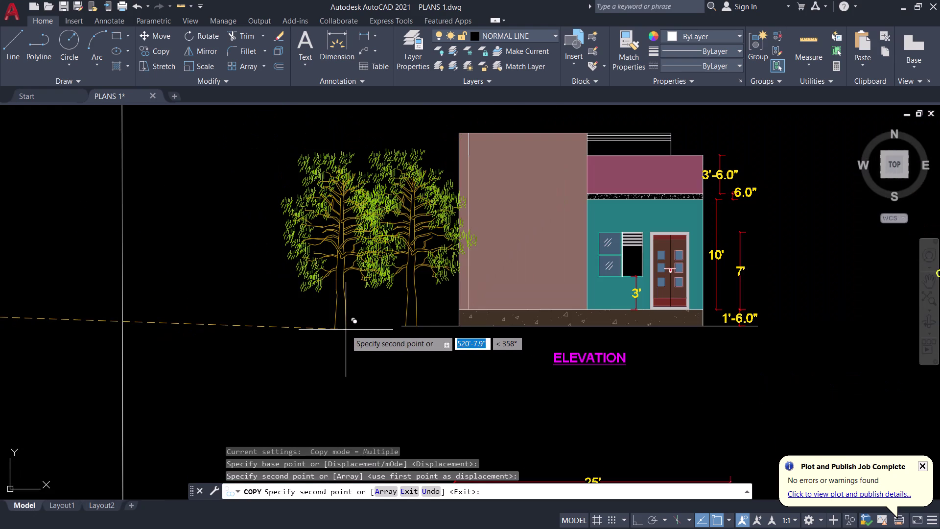
scroll(down, 3)
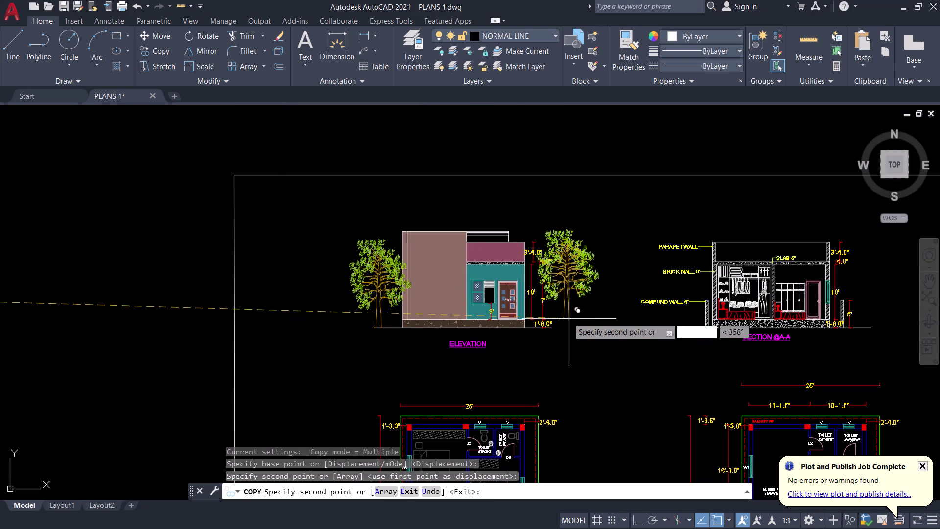
scroll(up, 3)
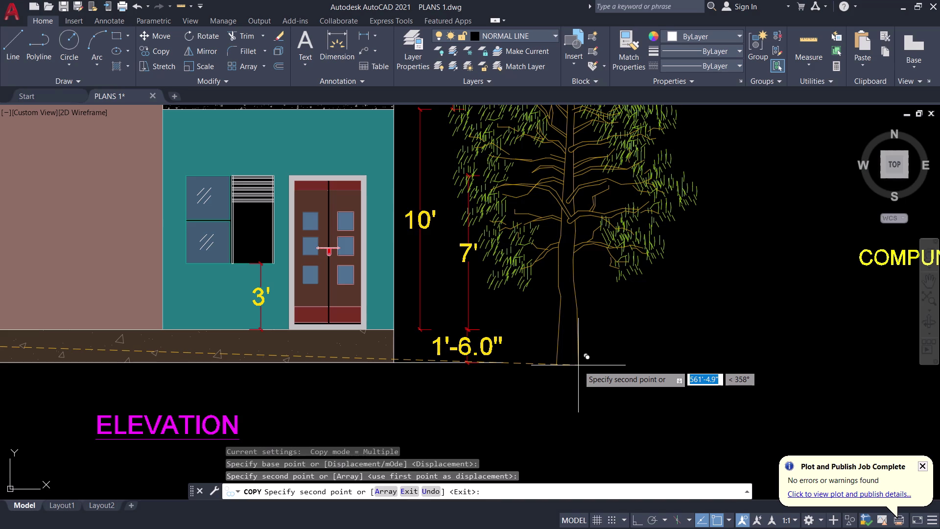
click(578, 360)
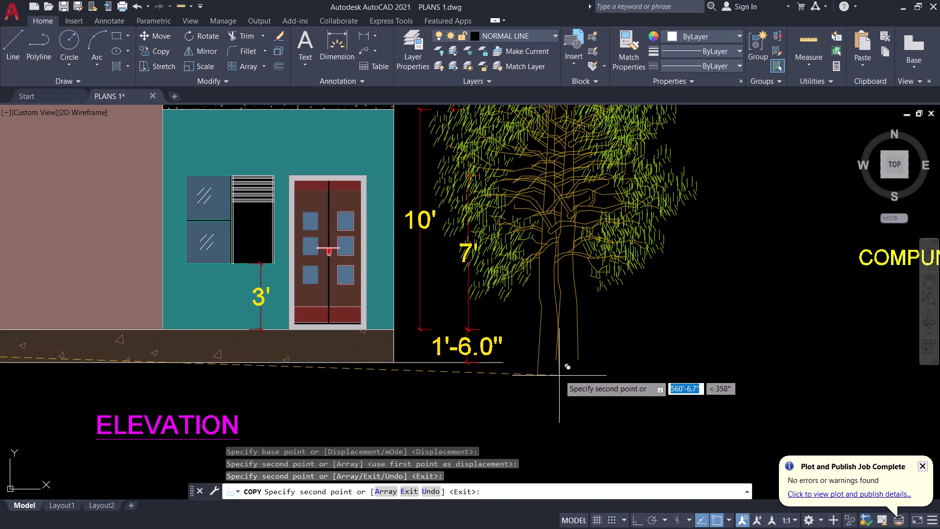
key(Escape)
Stretch the elevation's ground line past the right tree and save PLANS 1.dwg.
scroll(down, 3)
scroll(up, 3)
click(523, 364)
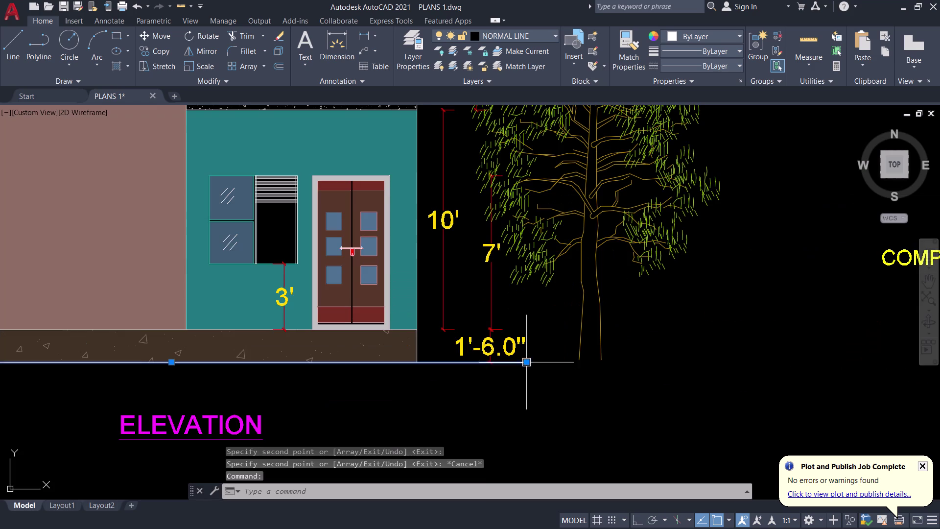
click(527, 364)
click(617, 363)
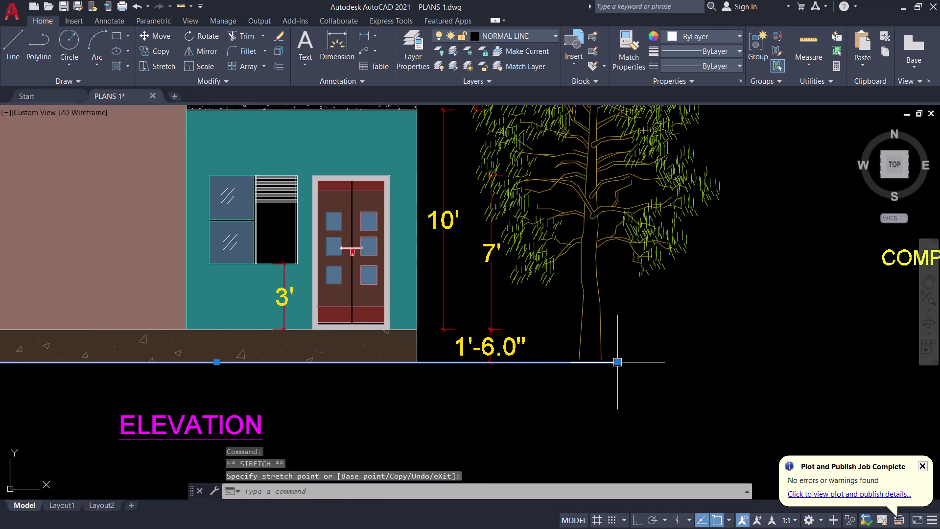
key(Escape)
scroll(down, 3)
key(Escape)
scroll(down, 3)
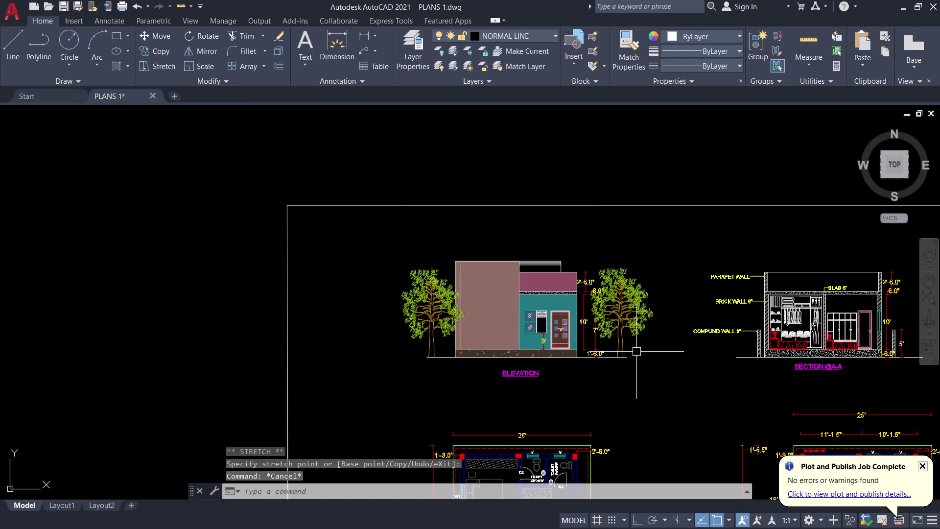
middle_drag(650, 351, 574, 335)
key(ctrl+s)
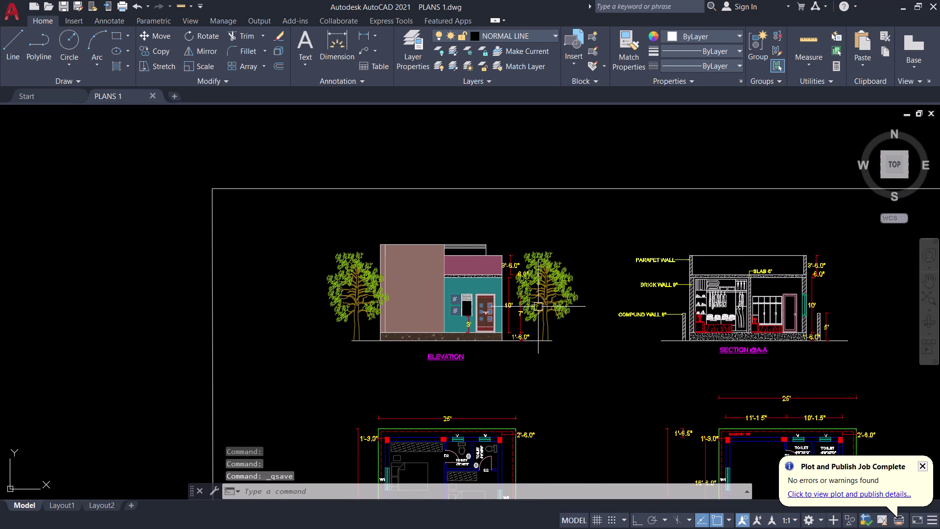
scroll(down, 3)
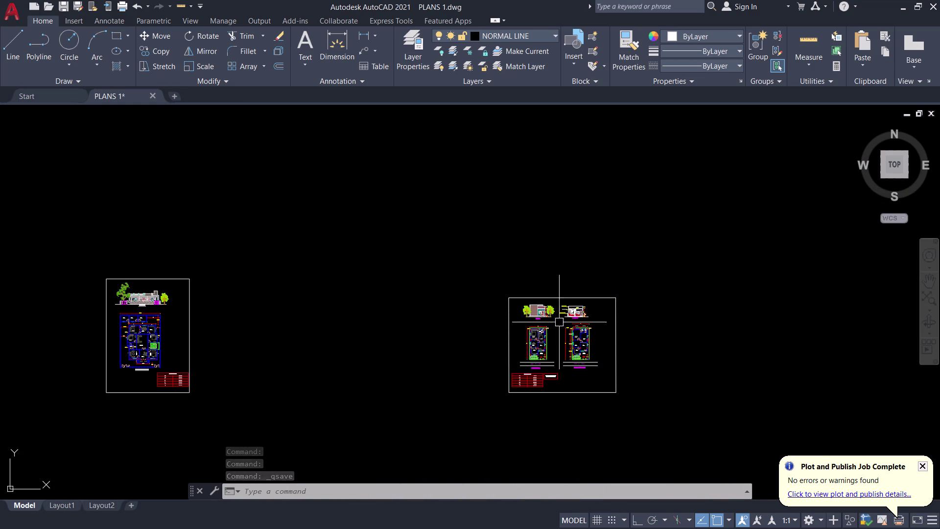
Zoom and pan across the drawing's sheets to review them.
scroll(down, 3)
scroll(down, 3)
middle_drag(659, 288, 574, 282)
scroll(up, 3)
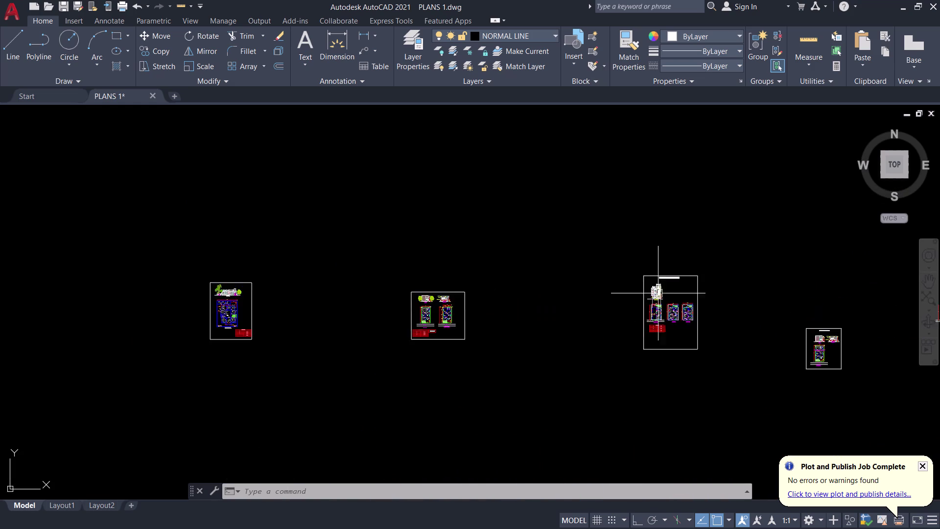
scroll(up, 3)
scroll(up, 3)
scroll(down, 3)
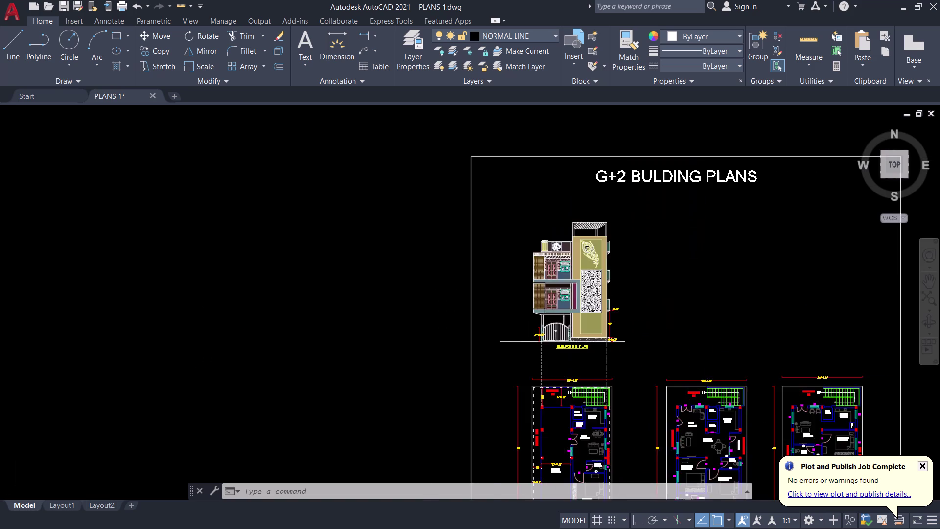
scroll(down, 3)
scroll(down, 3)
middle_drag(427, 291, 724, 272)
scroll(up, 3)
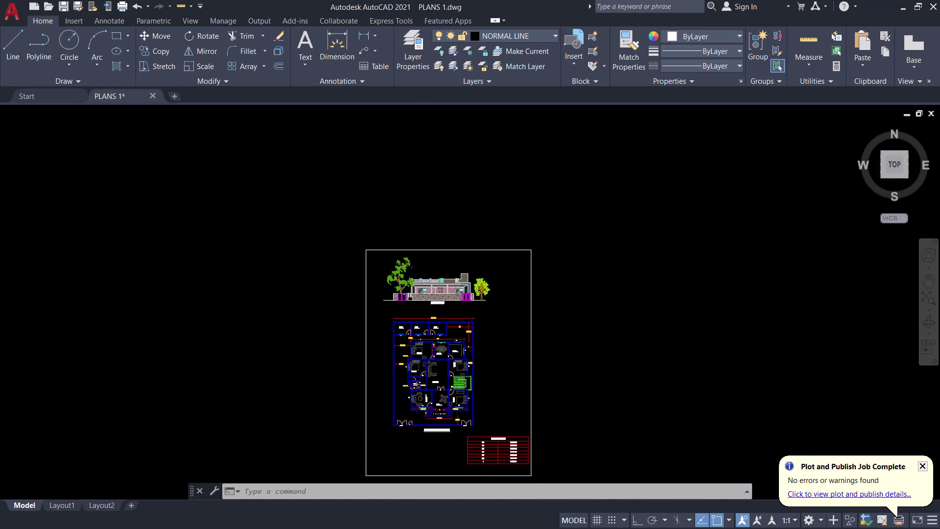
scroll(up, 3)
scroll(up, 3)
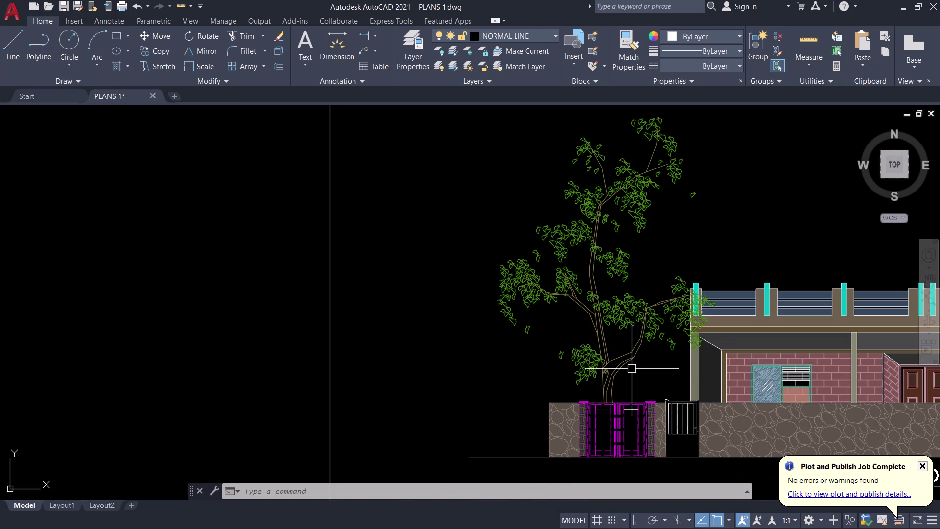
scroll(down, 3)
scroll(down, 3)
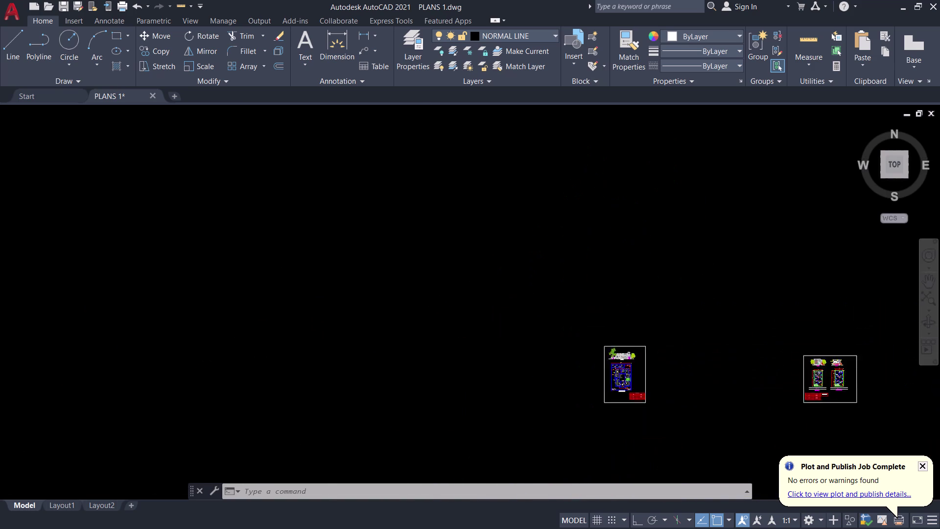
Frame the G+2 Building Plans elevation, then switch to File Explorer.
middle_drag(729, 337, 625, 322)
middle_click(615, 321)
scroll(up, 3)
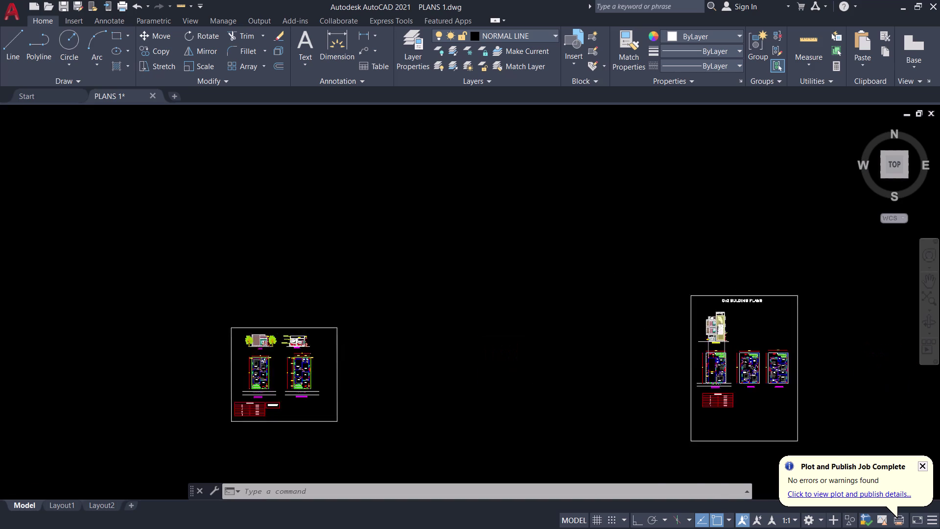
scroll(up, 3)
middle_drag(736, 325, 684, 329)
scroll(up, 3)
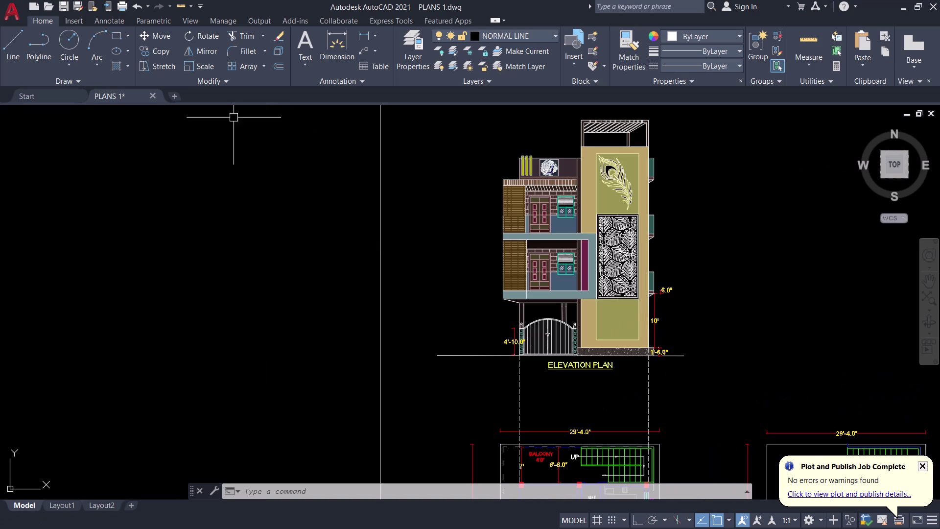
click(425, 518)
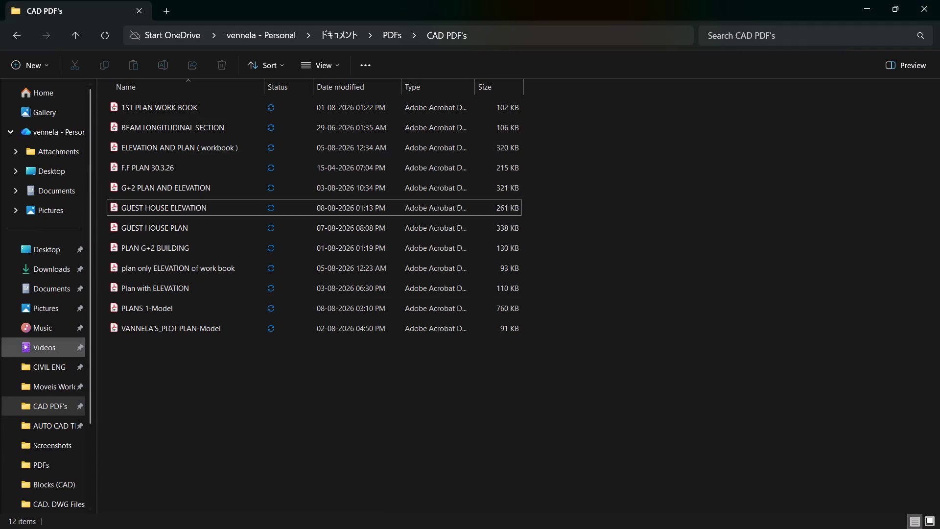
From the Blocks (CAD) folder, open 02-03-cad-blocks-net-color-elevation-trees.dwg in AutoCAD.
click(44, 482)
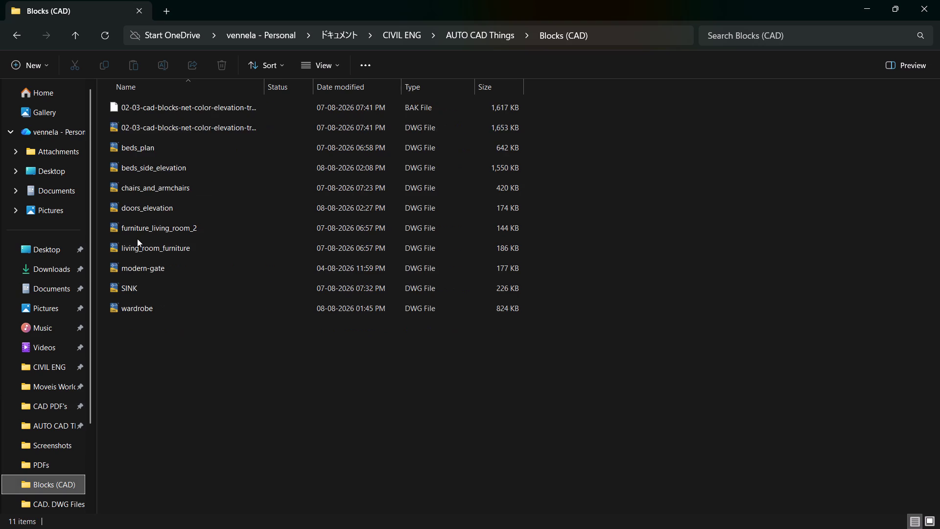
double_click(160, 108)
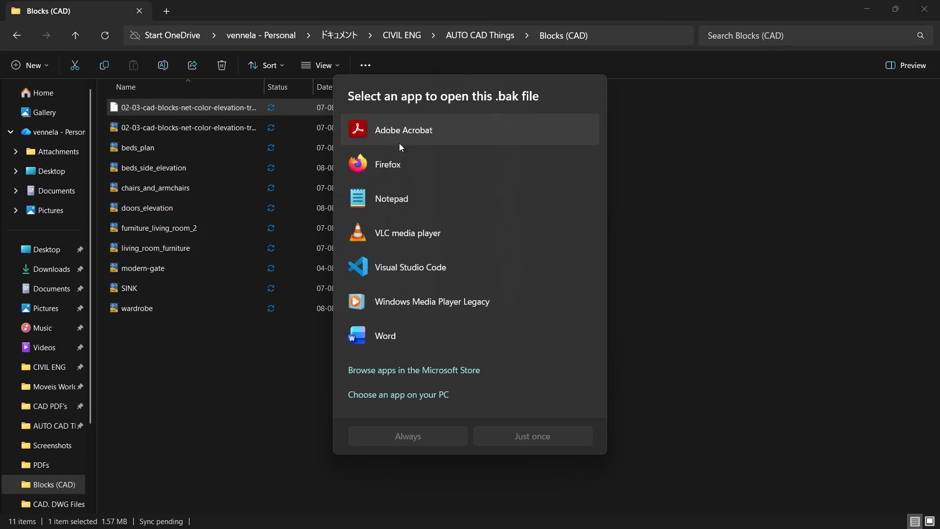
scroll(up, 3)
click(190, 376)
double_click(210, 125)
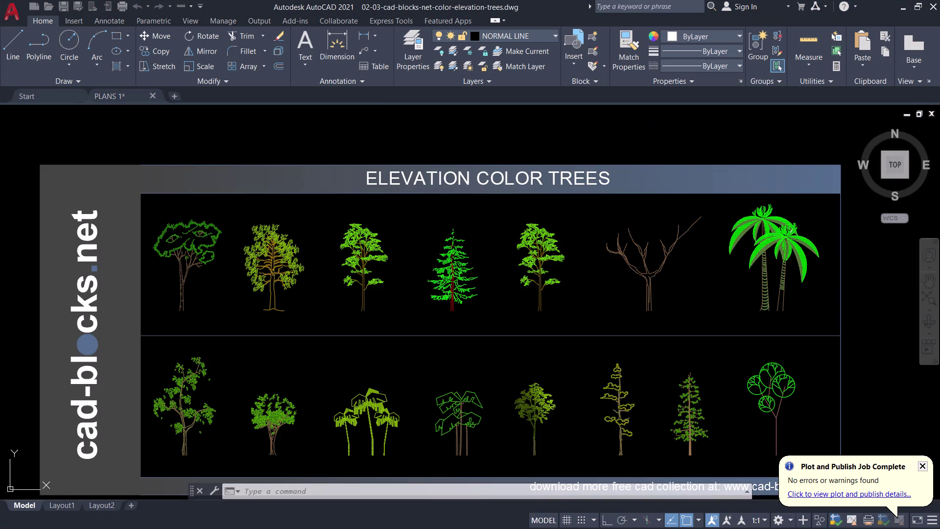
Copy the fifth top-row tree from the trees sheet and paste it into PLANS 1.
middle_drag(543, 292, 561, 261)
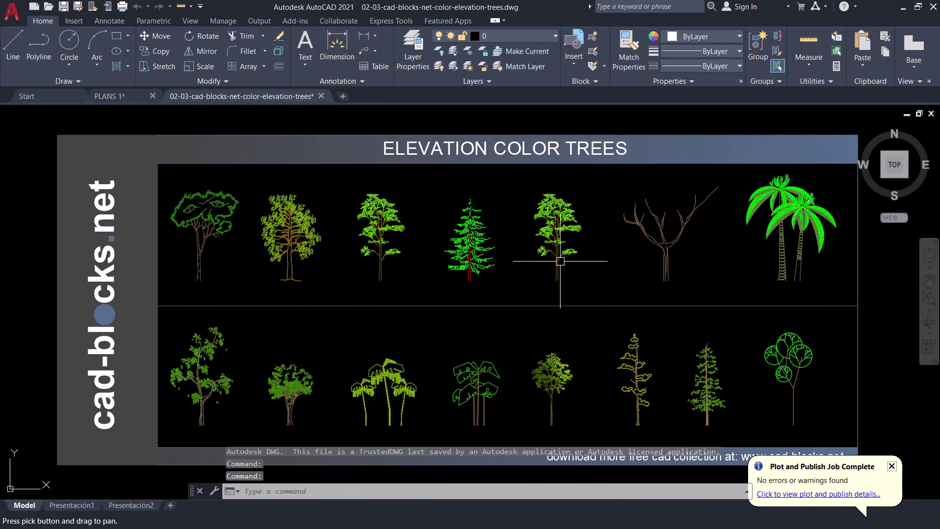
click(579, 283)
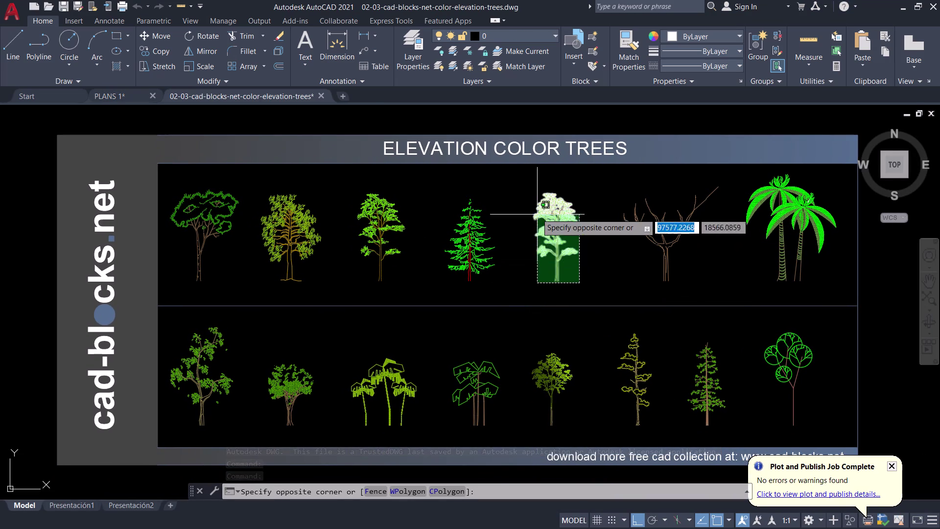
click(530, 192)
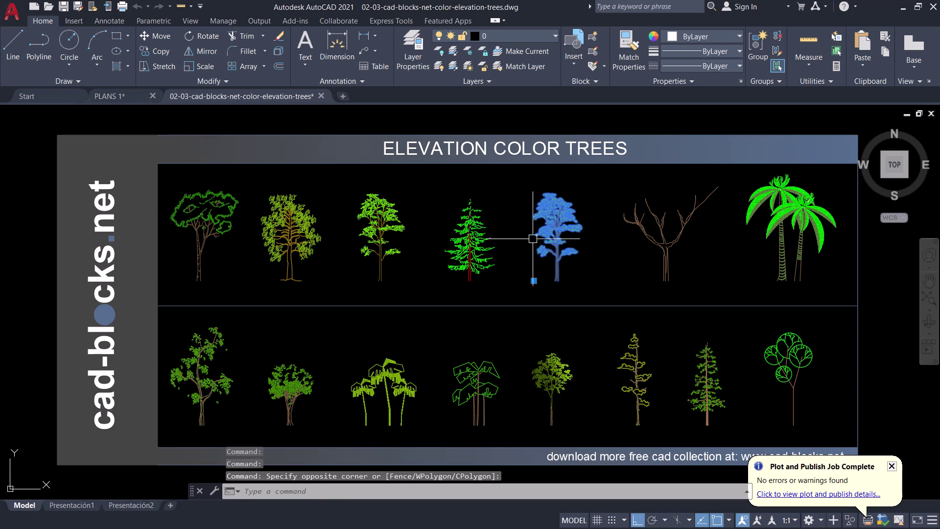
key(ctrl+c)
click(118, 94)
key(ctrl+v)
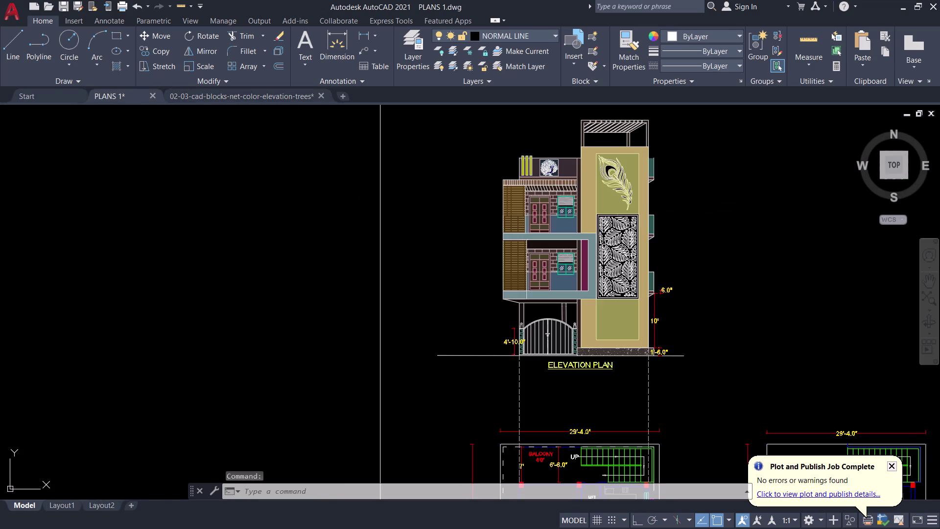
Place the pasted tree in the PLANS 1 drawing.
scroll(down, 3)
scroll(down, 3)
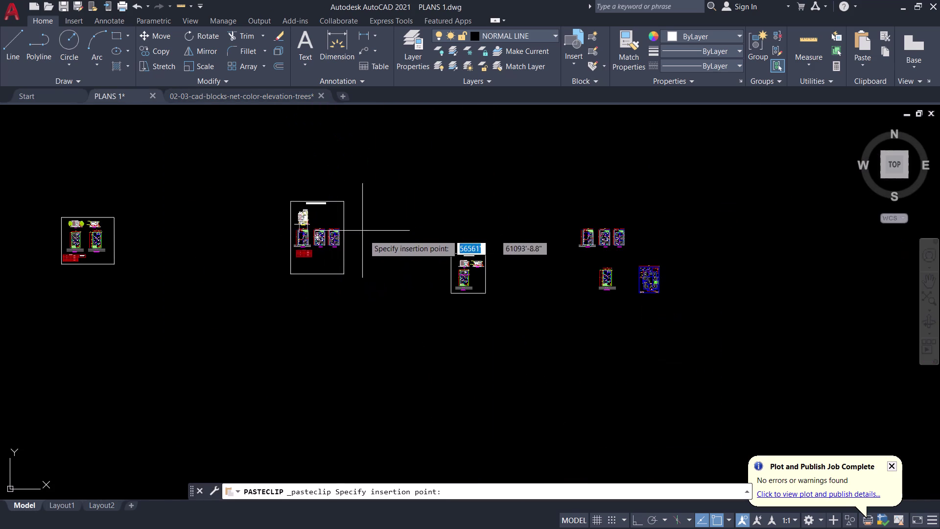
click(369, 241)
scroll(down, 3)
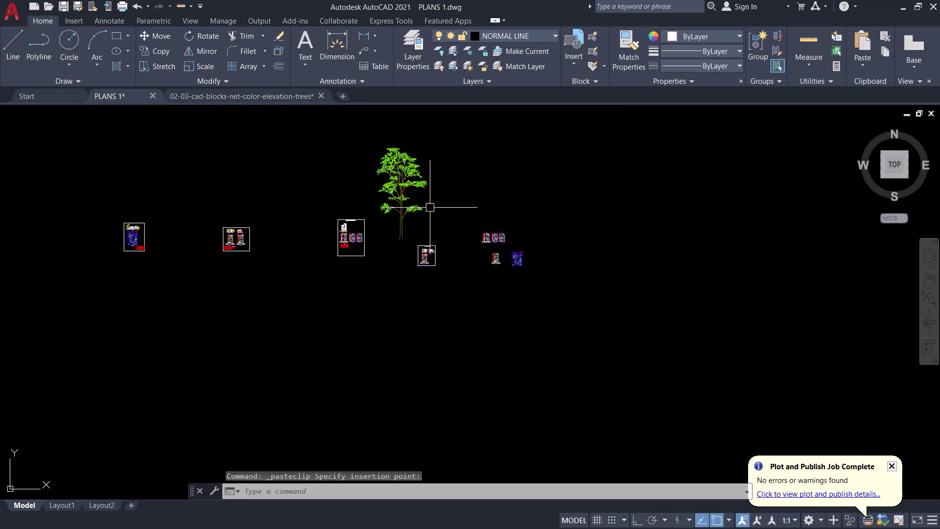
Scale the tree about its trunk base down to roughly a third of its size.
click(431, 152)
click(427, 190)
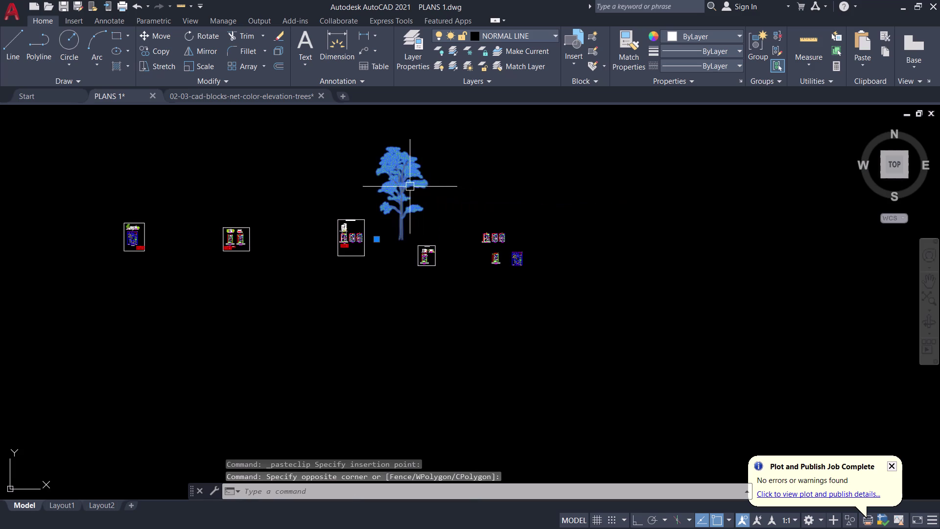
text(SC)
key(space)
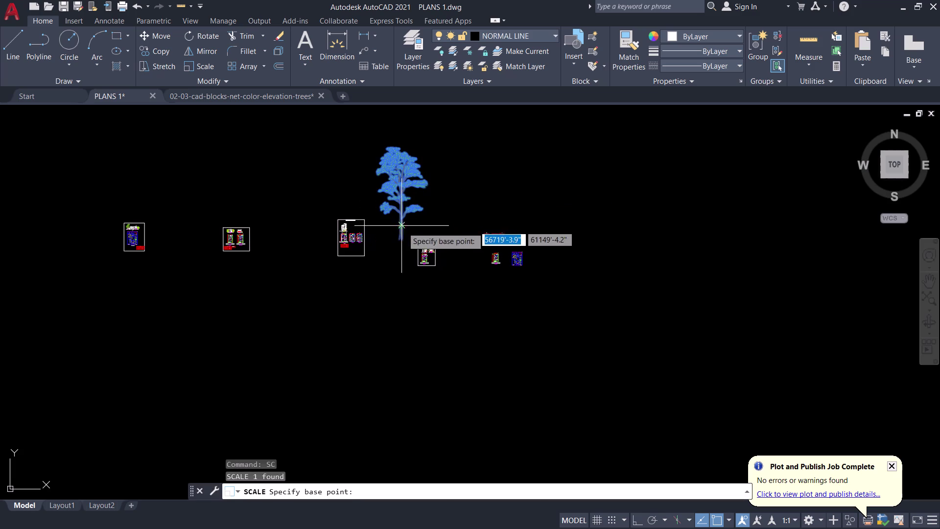
click(405, 239)
scroll(up, 3)
scroll(up, 3)
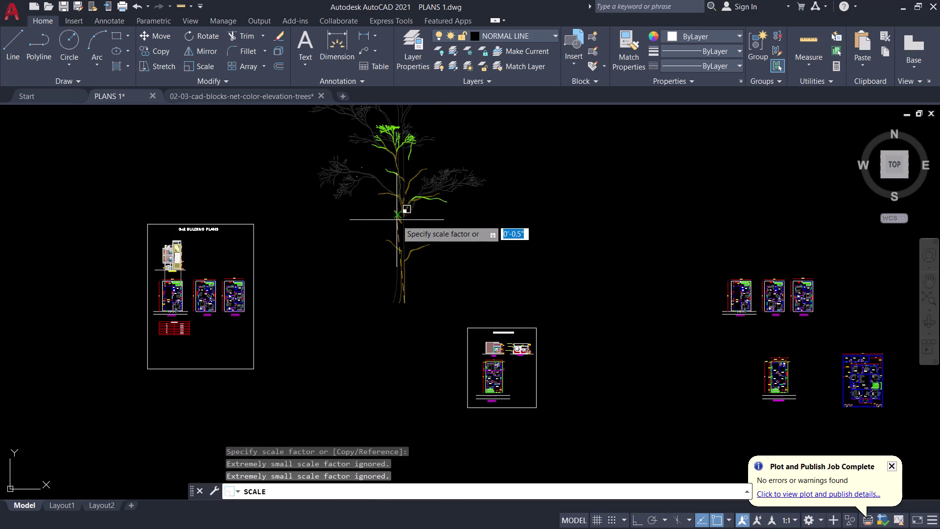
scroll(up, 3)
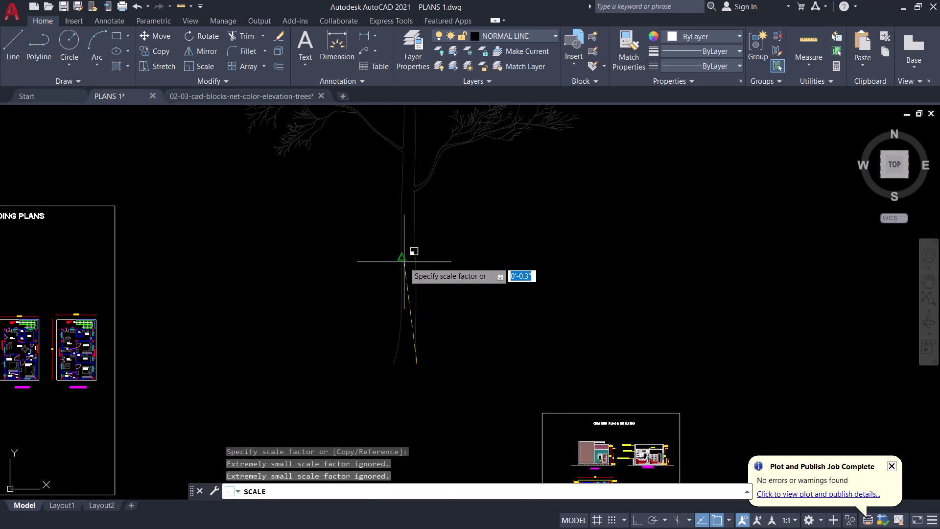
click(420, 237)
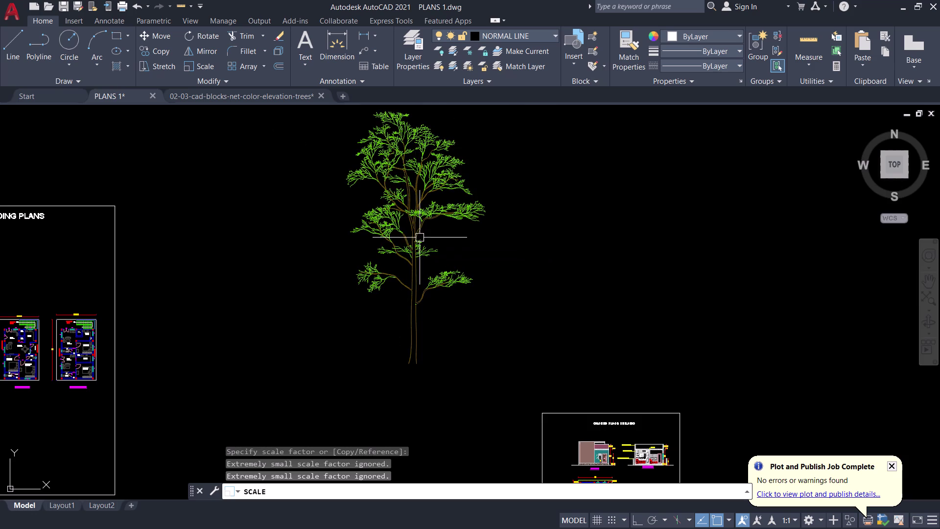
Select the resized tree and start the MOVE command.
scroll(down, 3)
click(427, 275)
click(378, 261)
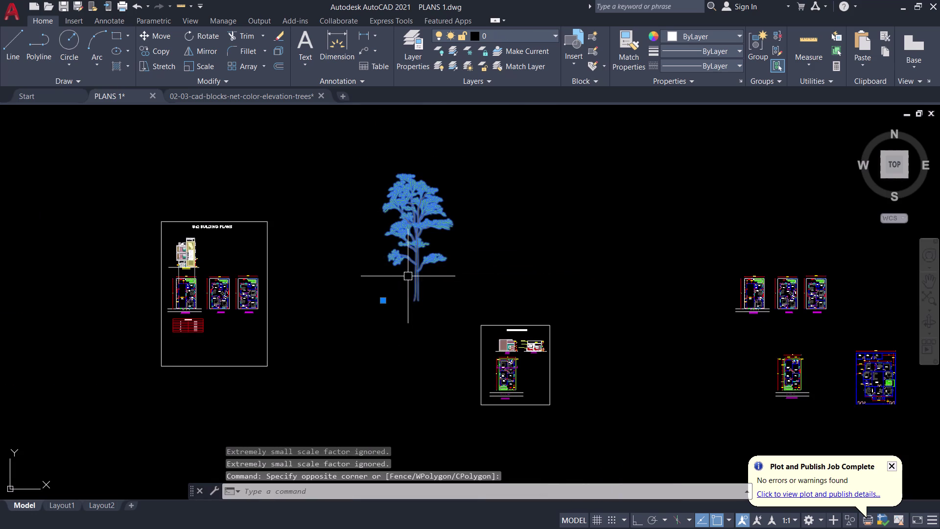
text(M)
key(space)
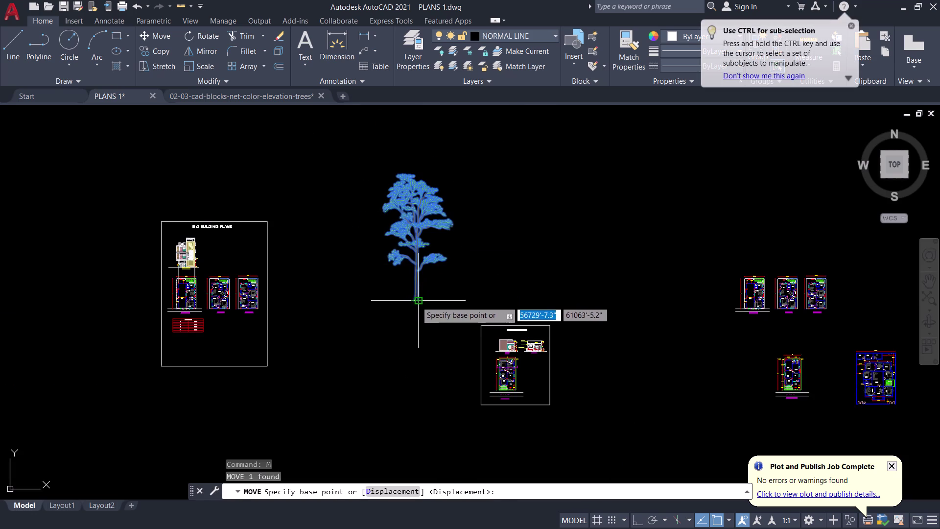
Move the tree by its trunk base to just left of the G+2 BUILDING PLANS sheet, then reselect it.
click(416, 301)
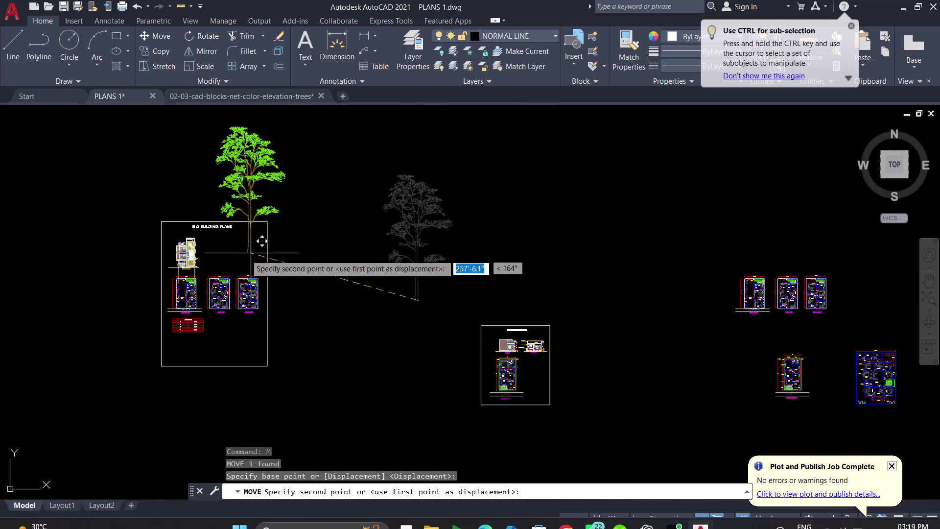
scroll(up, 3)
scroll(down, 3)
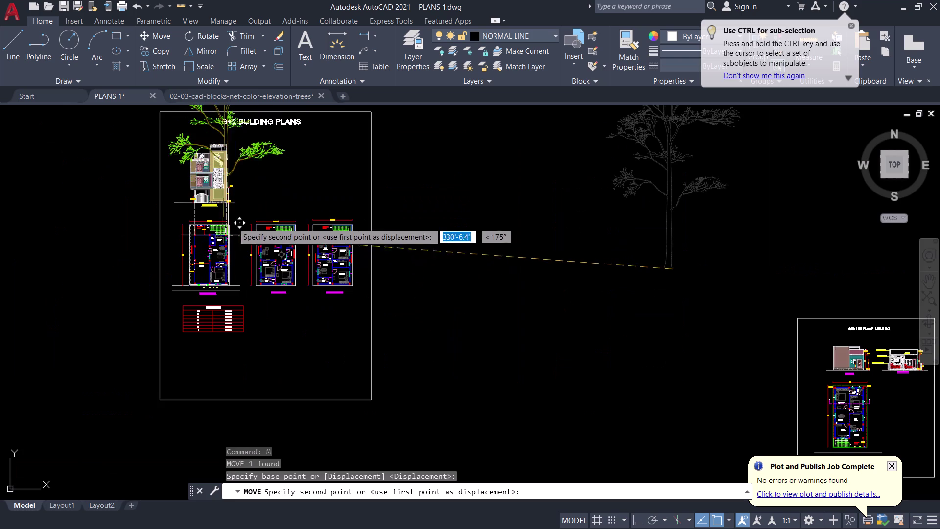
middle_drag(253, 169, 259, 265)
middle_drag(257, 278, 369, 274)
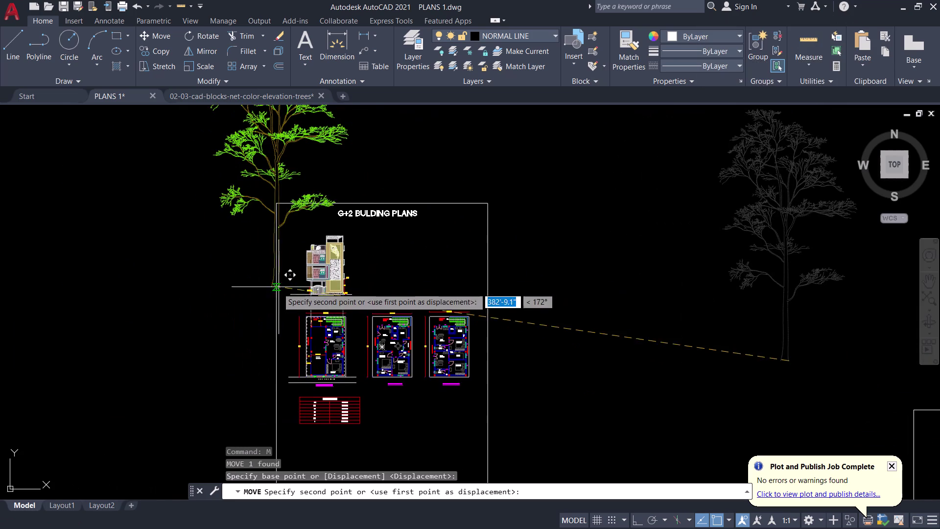
click(173, 359)
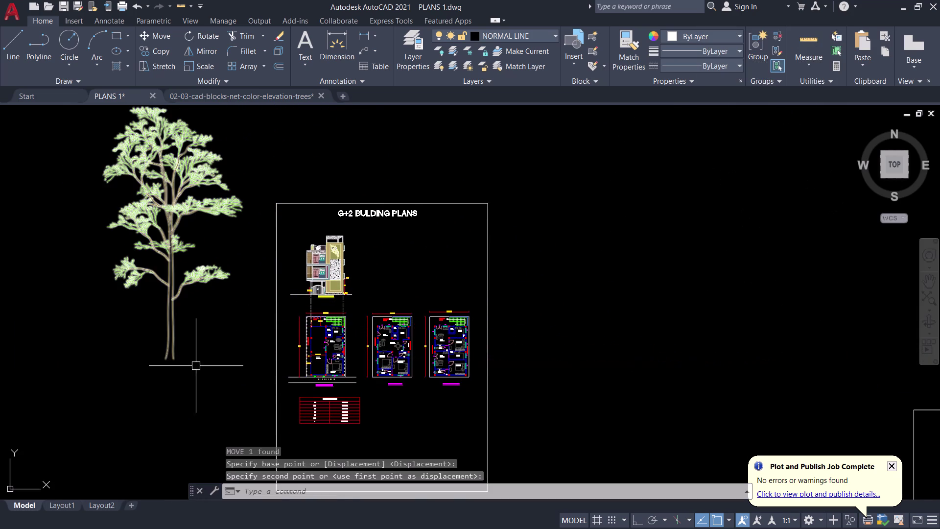
click(184, 364)
click(160, 336)
Scale the tree about its trunk base, taking its base-to-top height as the reference length.
key(s)
key(c)
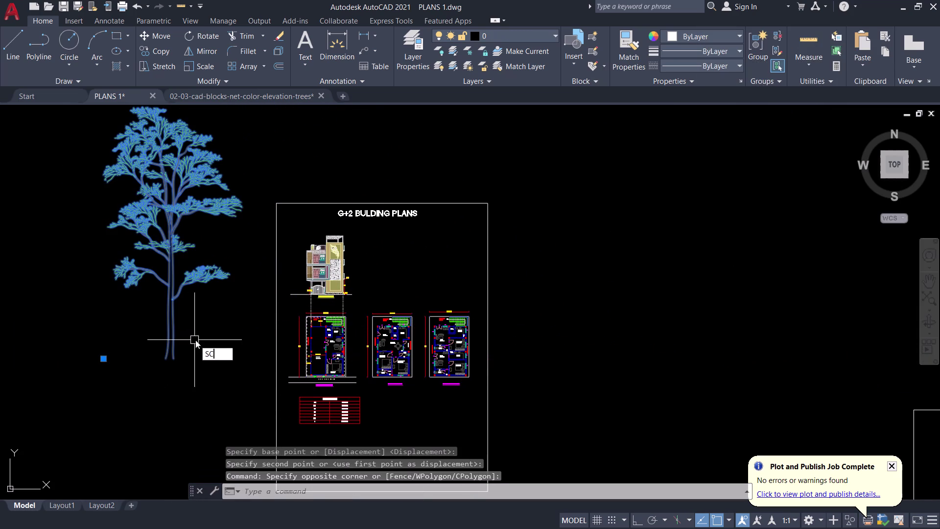
key(space)
scroll(up, 3)
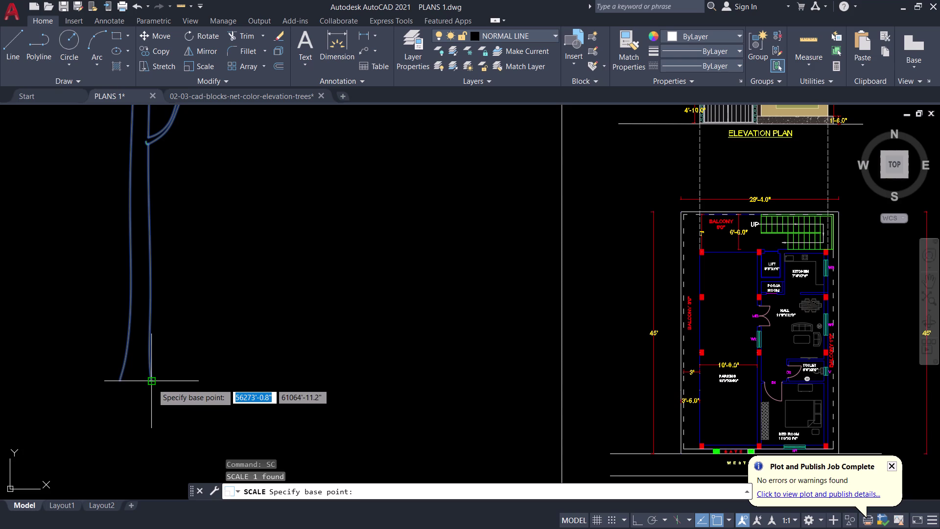
click(152, 383)
key(r)
key(space)
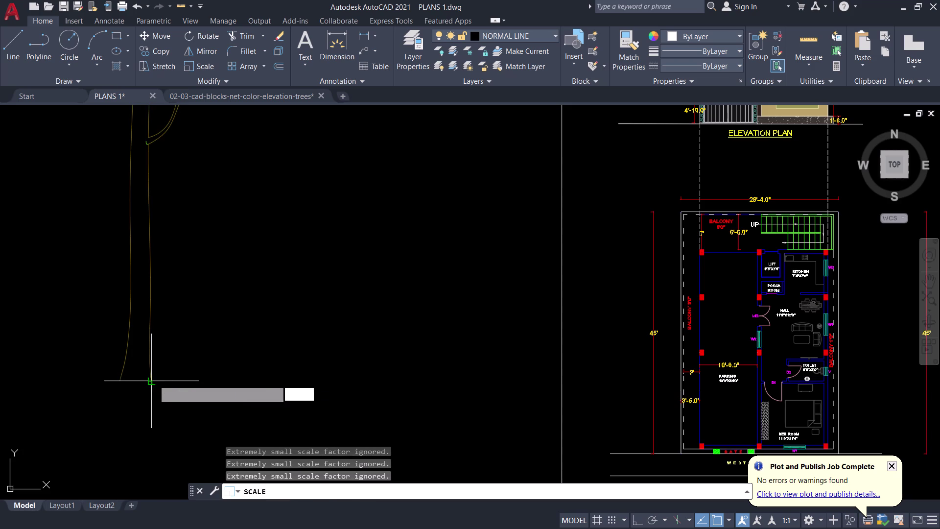
click(154, 380)
scroll(down, 3)
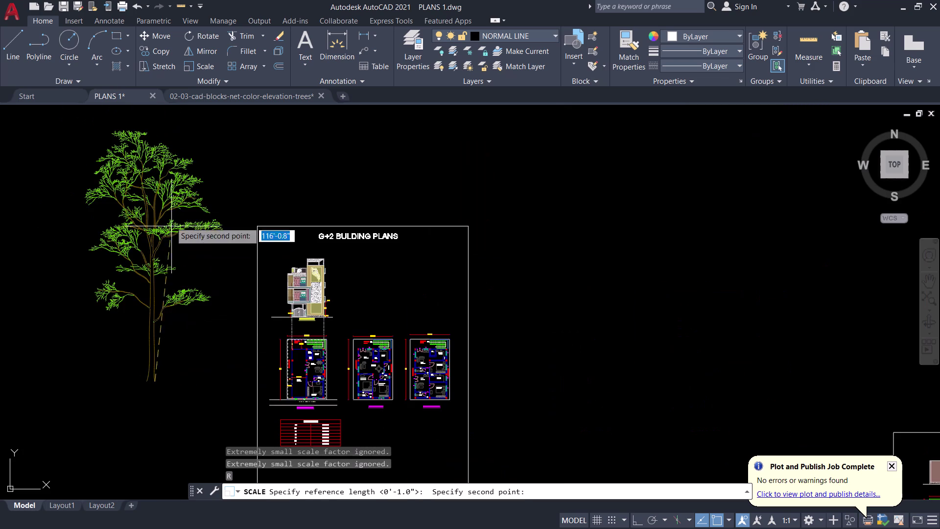
click(160, 140)
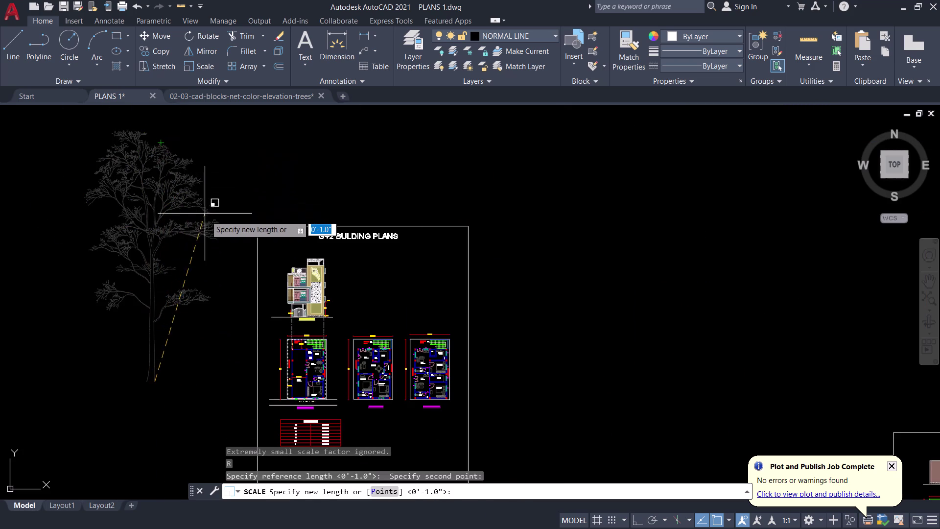
Set the new height by points, from the elevation's ground corner to the building's top.
text(P)
key(space)
scroll(up, 3)
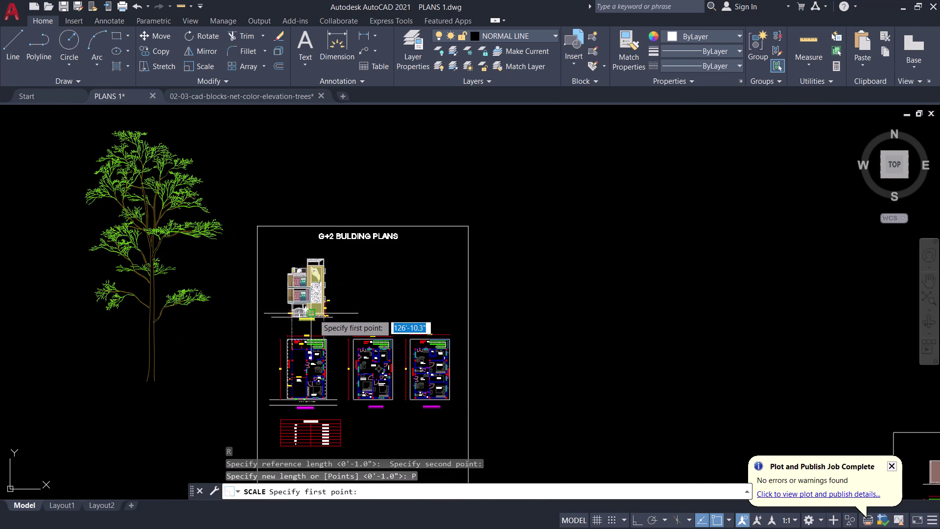
scroll(up, 3)
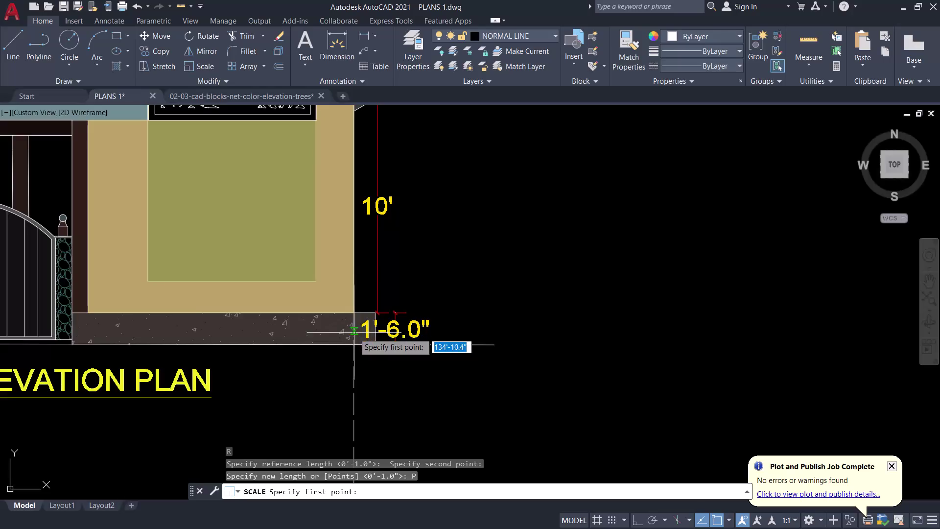
click(375, 345)
scroll(down, 3)
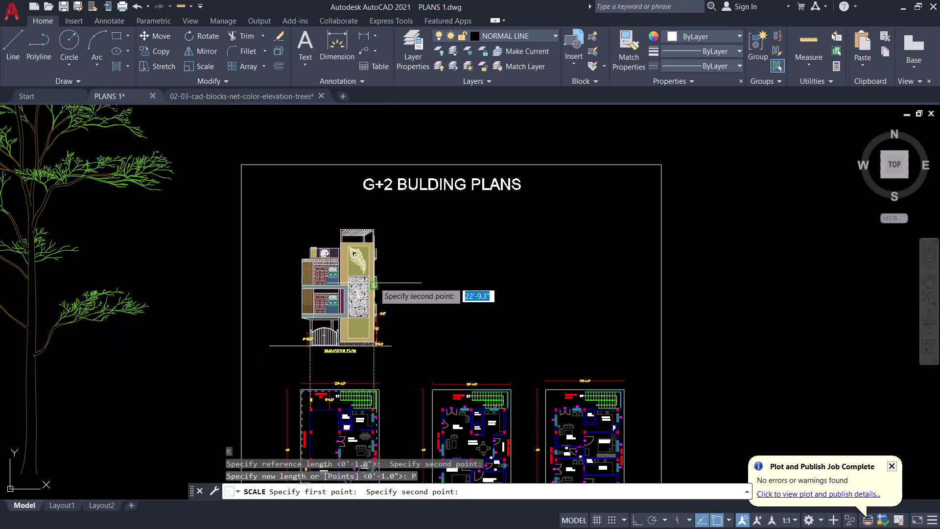
scroll(up, 3)
scroll(up, 3)
click(371, 144)
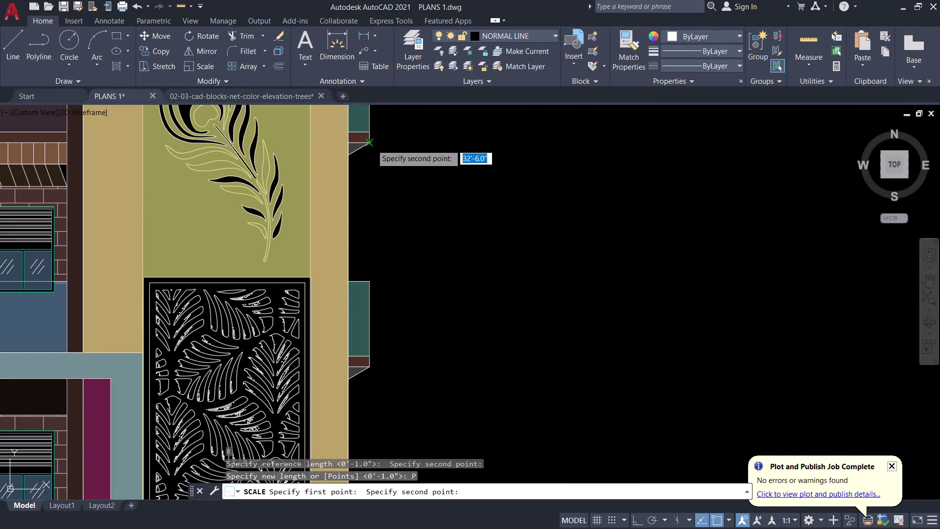
scroll(down, 3)
click(248, 265)
click(177, 186)
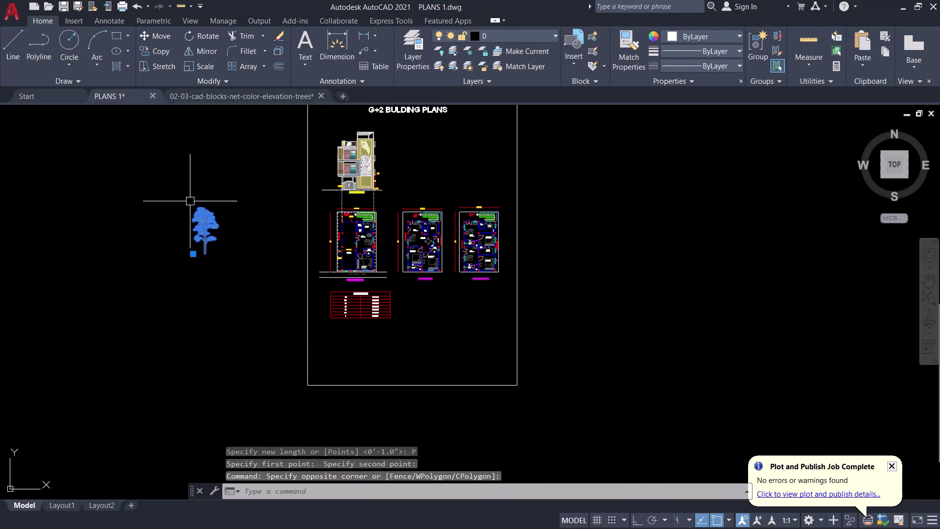
Move the tree by its base point onto the G+2 elevation's ground line.
key(m)
key(space)
scroll(up, 3)
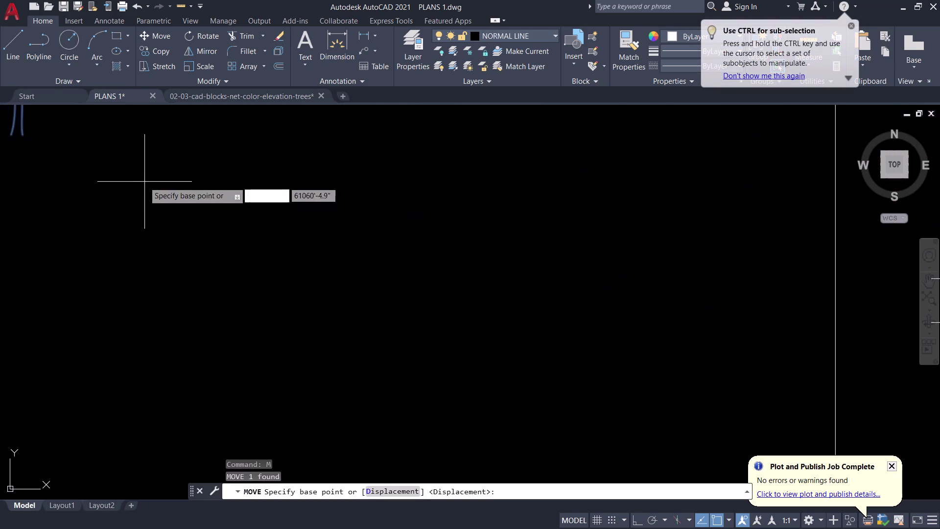
middle_drag(154, 194, 255, 283)
click(125, 224)
scroll(down, 3)
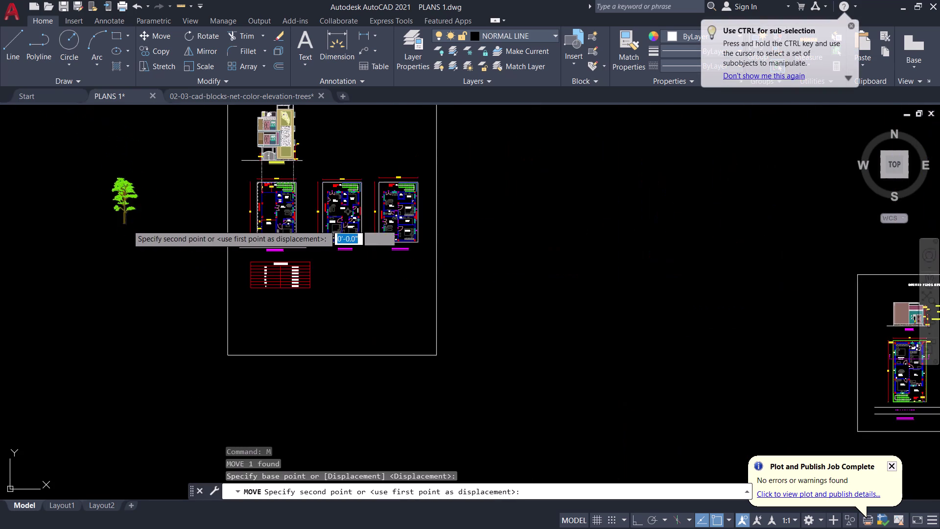
scroll(up, 3)
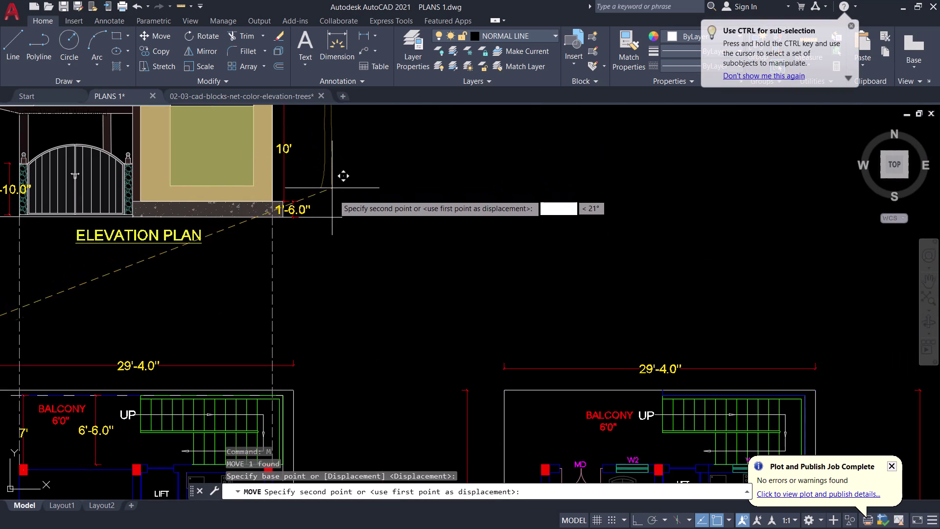
click(342, 214)
Zoom and pan around the tree to confirm its trunk sits on the ground line.
scroll(down, 3)
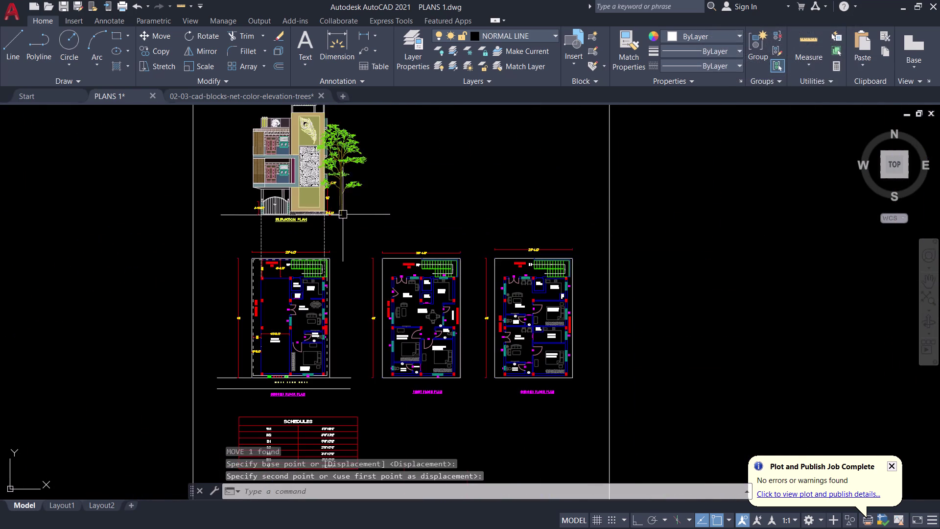
middle_drag(363, 191, 419, 221)
scroll(up, 3)
middle_drag(470, 183, 672, 294)
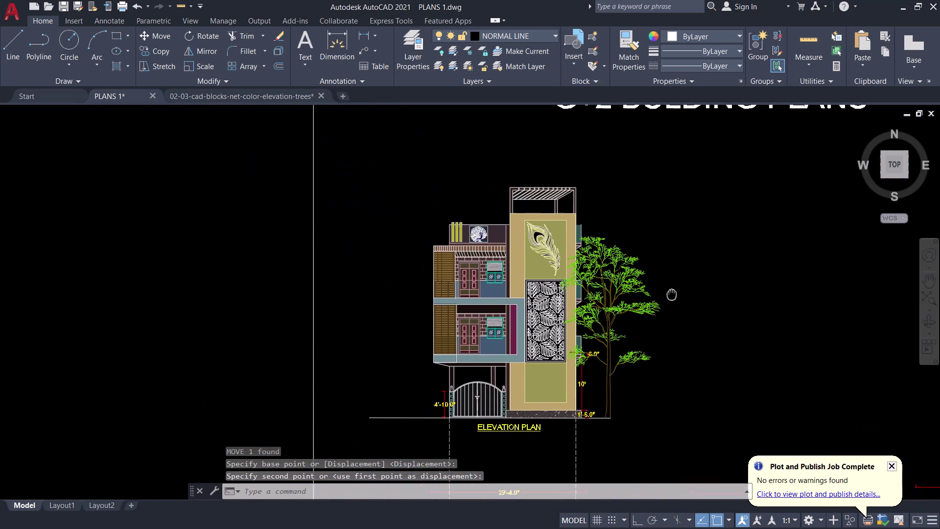
middle_drag(671, 294, 672, 295)
scroll(up, 3)
middle_drag(669, 293, 711, 233)
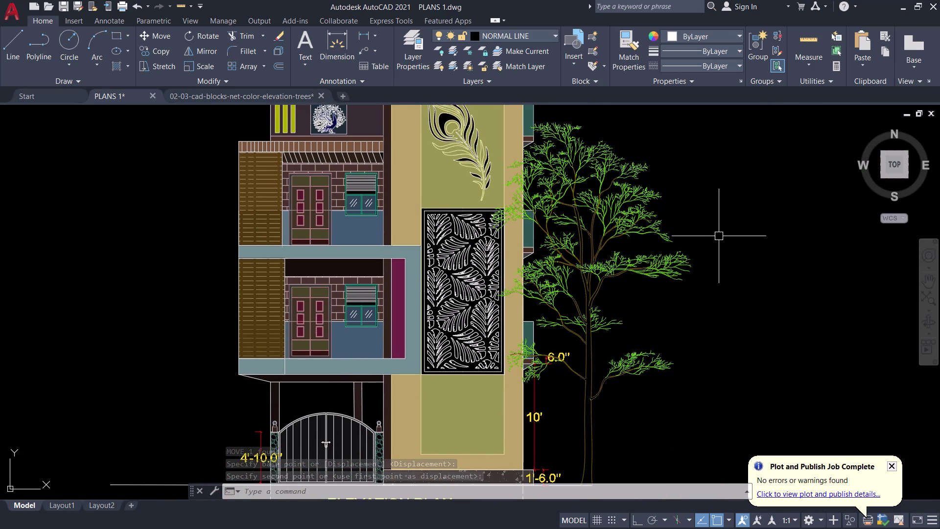
scroll(down, 3)
middle_drag(722, 253, 673, 258)
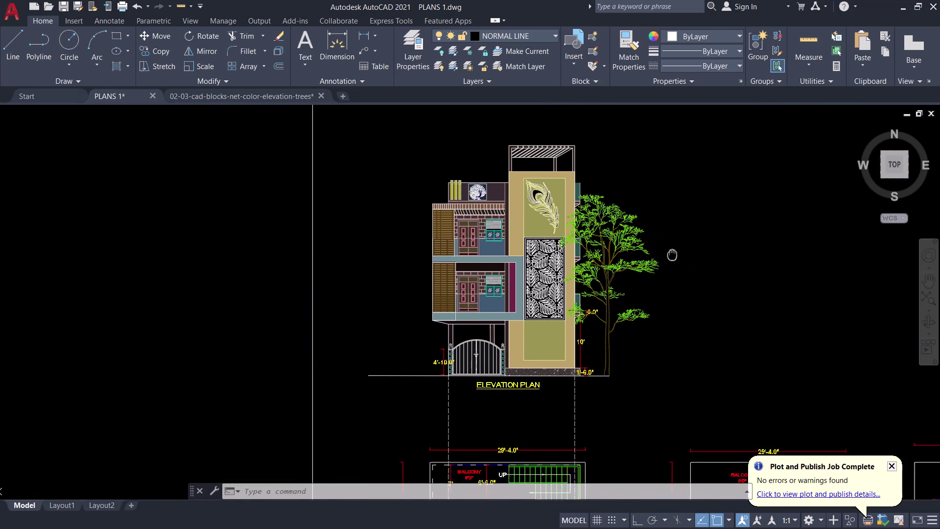
middle_drag(673, 258, 666, 238)
scroll(up, 3)
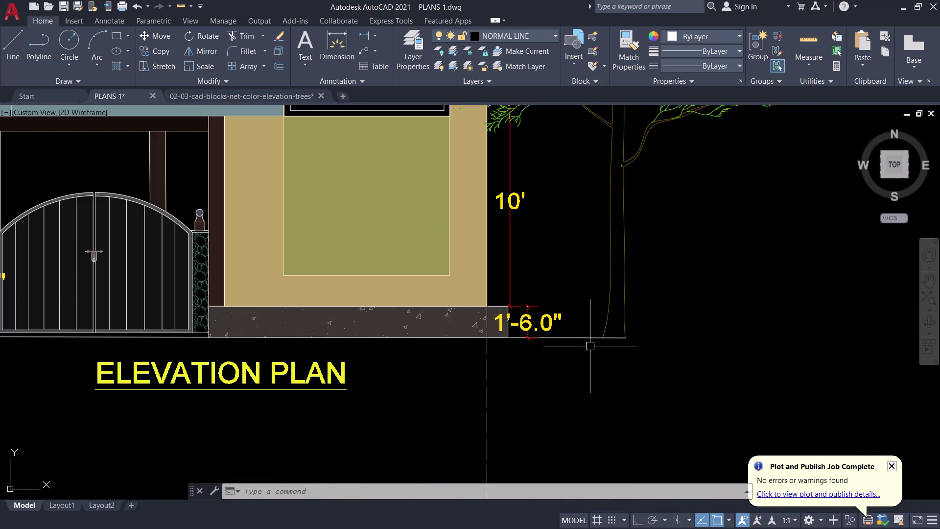
Stretch the ground line's right end rightward, then undo that attempt and clear the selection.
click(583, 337)
click(627, 339)
click(694, 324)
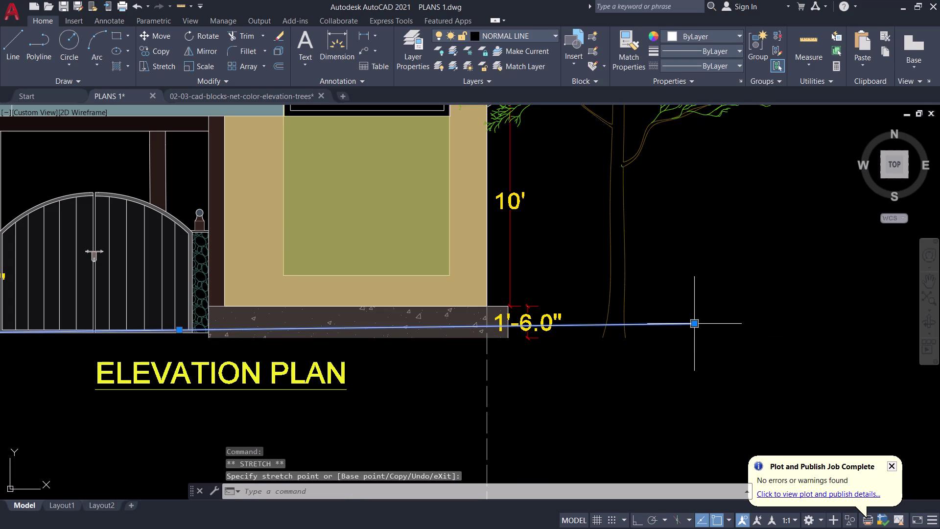
key(ctrl+z)
click(605, 337)
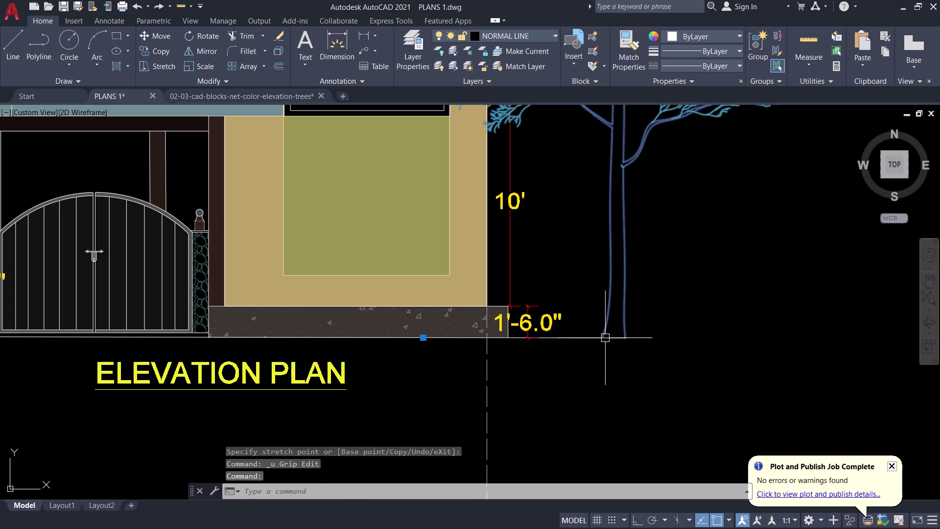
key(grave)
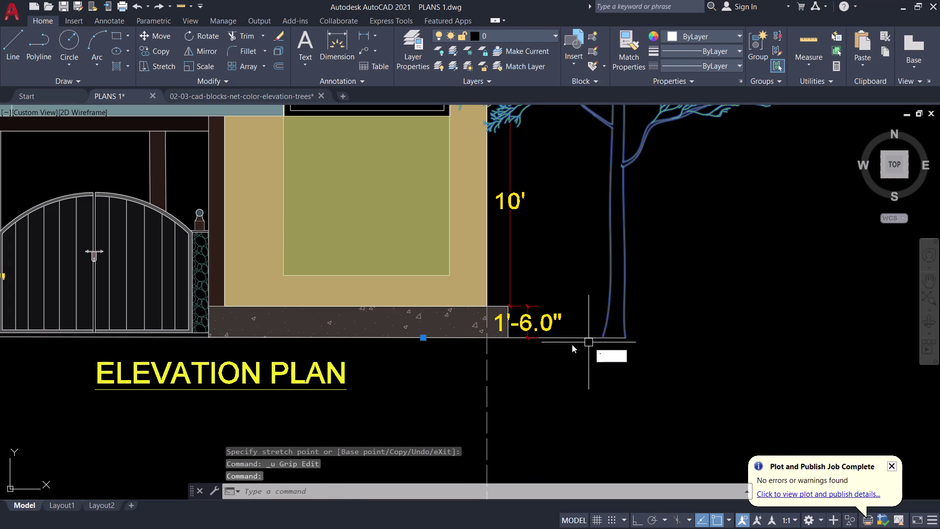
key(Escape)
Stretch the ground line's right end past the tree trunk and save PLANS 1.dwg.
click(558, 338)
click(624, 339)
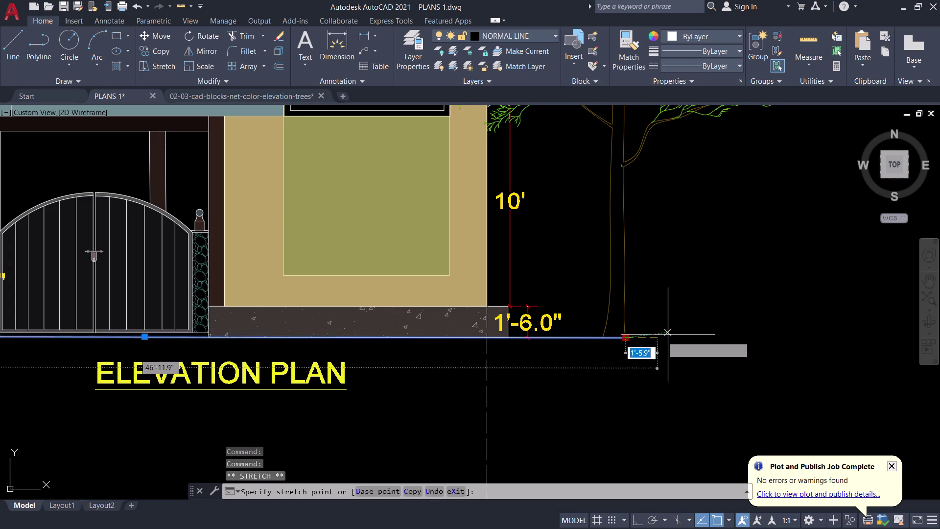
click(728, 341)
key(Escape)
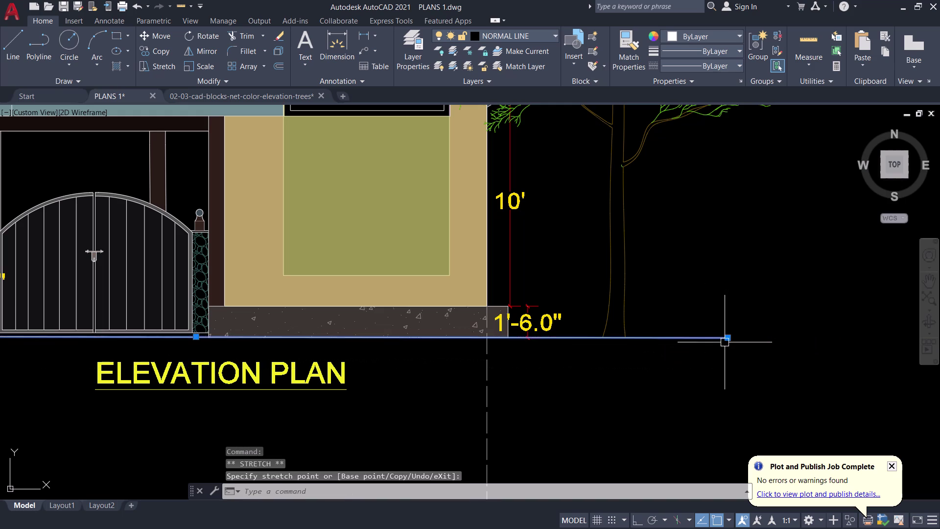
scroll(down, 3)
key(Escape)
key(ctrl+s)
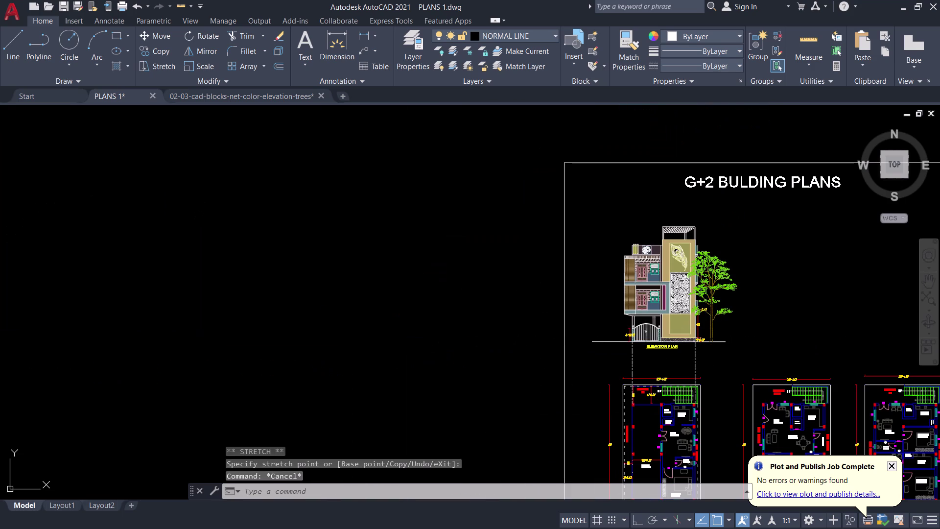
key(ctrl+s)
scroll(down, 3)
Zoom and pan over to the G+2 sheet's elevation and its new tree.
middle_drag(343, 329, 245, 330)
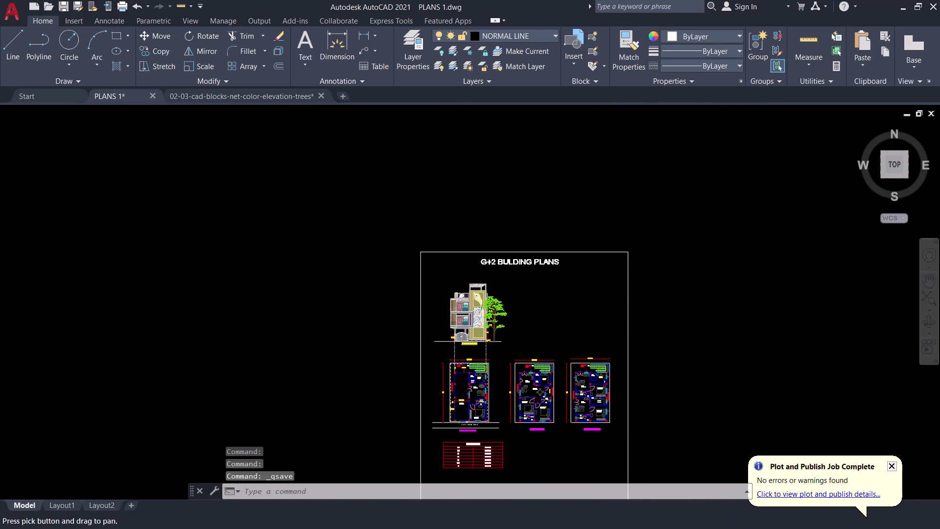
scroll(up, 3)
scroll(up, 3)
middle_drag(355, 330, 192, 183)
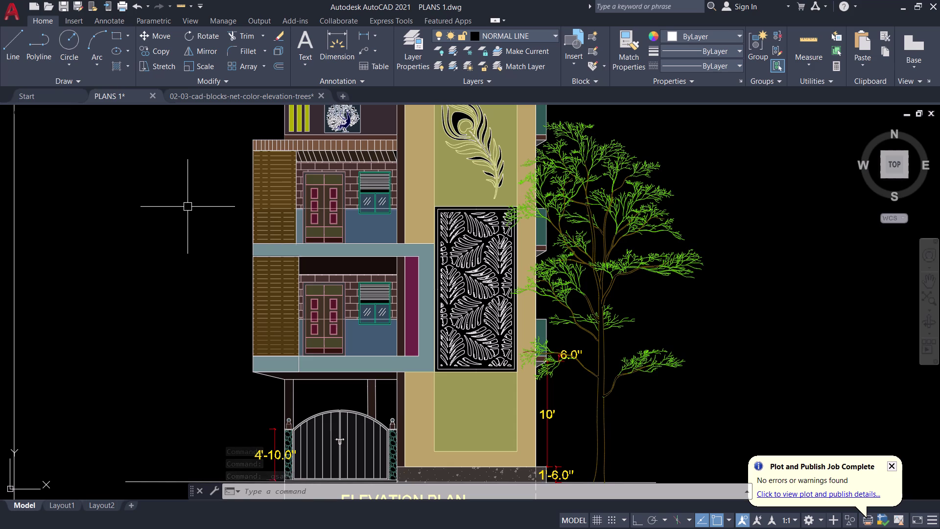
scroll(down, 3)
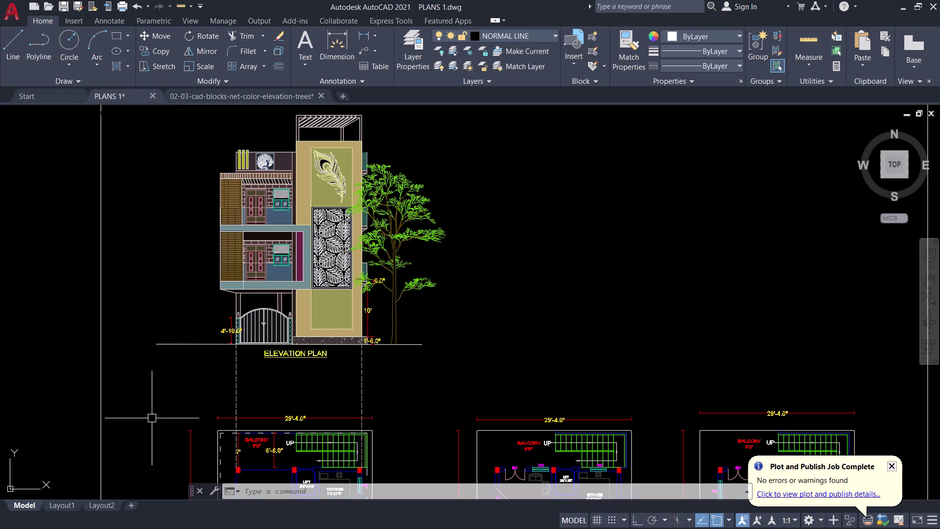
scroll(up, 3)
scroll(down, 3)
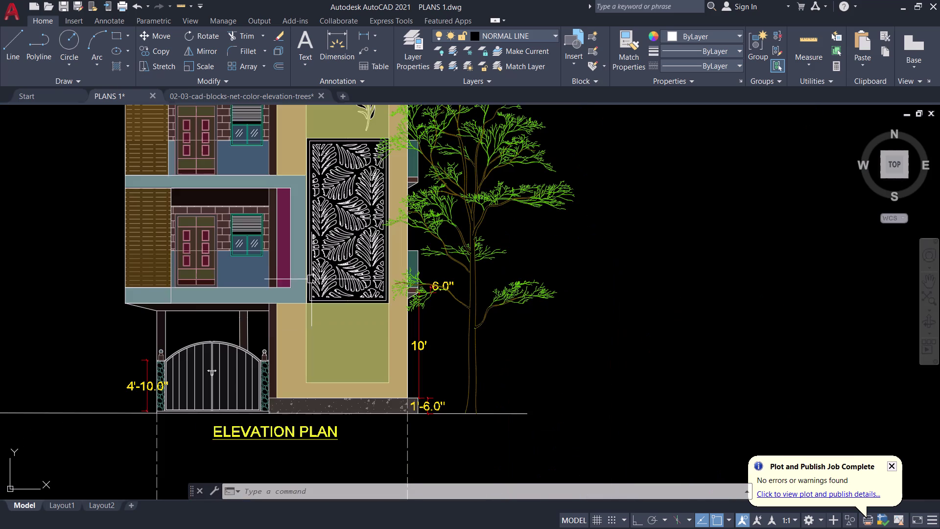
Pan along the elevation to the tree and building top, then zoom out over the sheets.
middle_drag(633, 271, 707, 410)
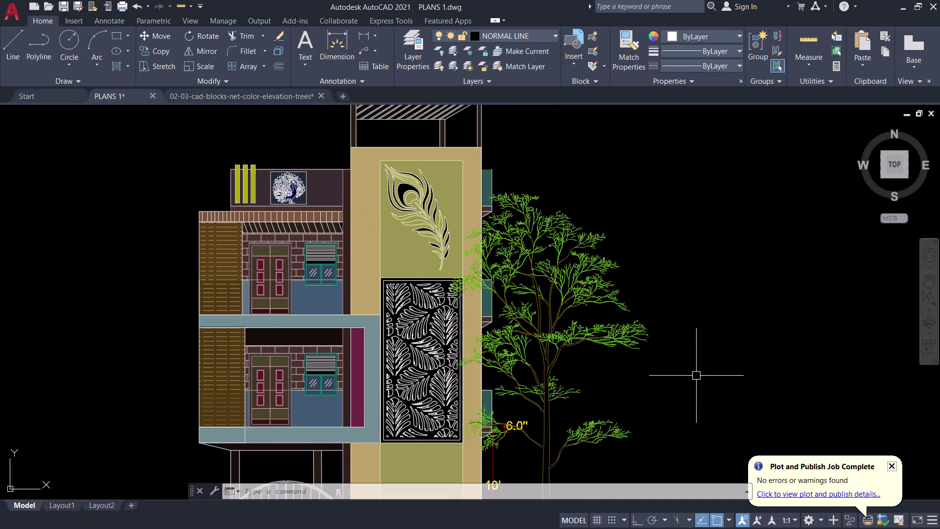
scroll(down, 3)
scroll(up, 3)
scroll(down, 3)
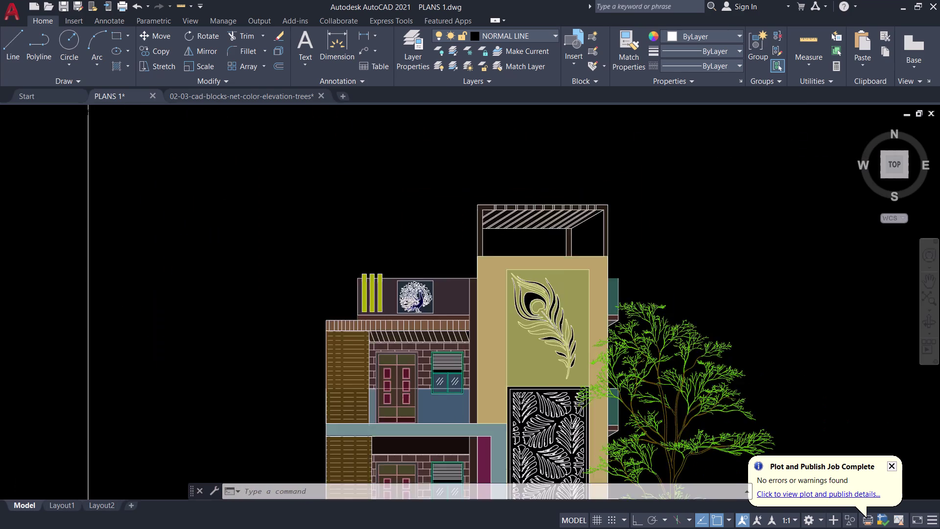
middle_drag(715, 352, 747, 267)
scroll(down, 3)
scroll(down, 3)
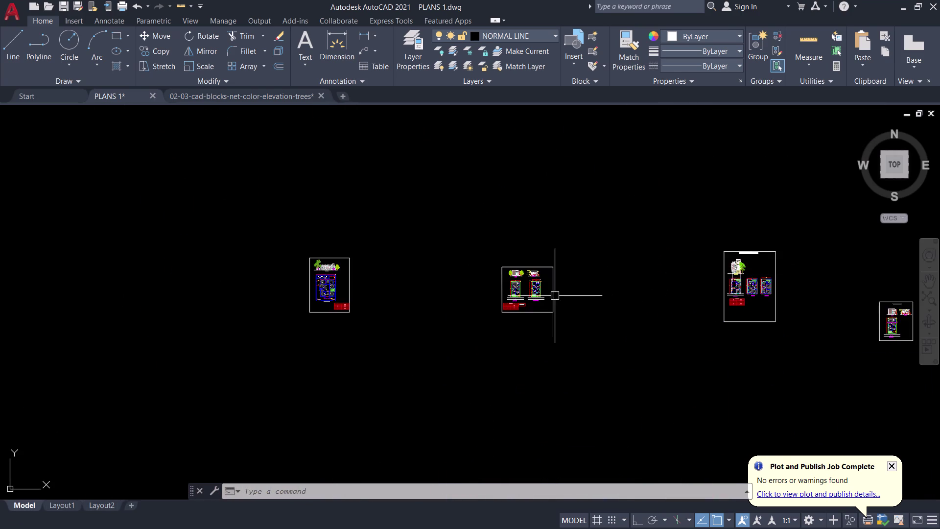
Pan across the sheet overview and frame the single-storey ELEVATION drawing.
scroll(up, 3)
scroll(up, 3)
middle_drag(358, 333, 397, 239)
scroll(up, 3)
middle_drag(423, 267, 441, 416)
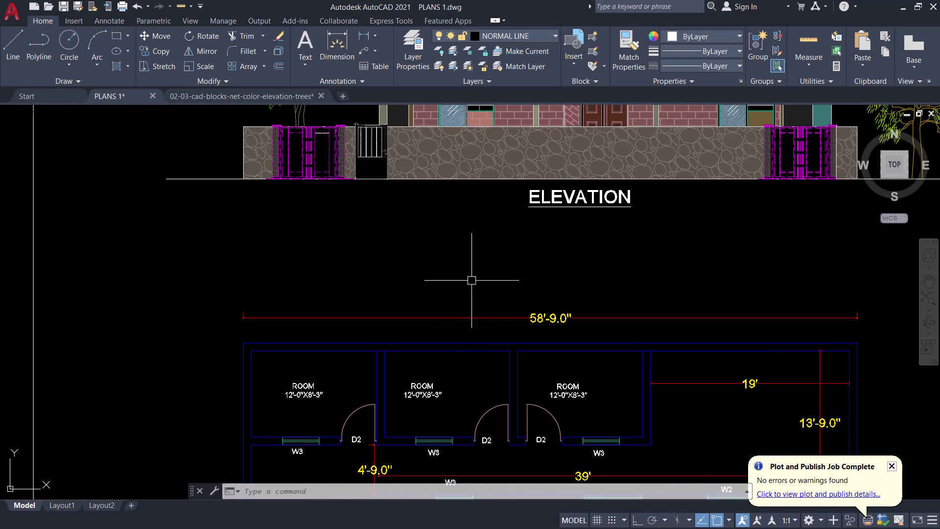
middle_drag(474, 273, 381, 475)
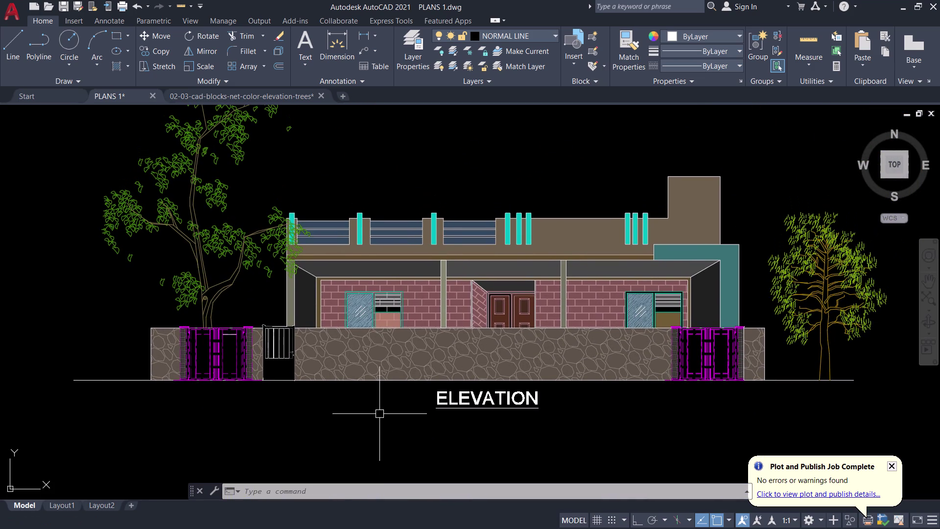
middle_drag(380, 413, 326, 420)
scroll(down, 3)
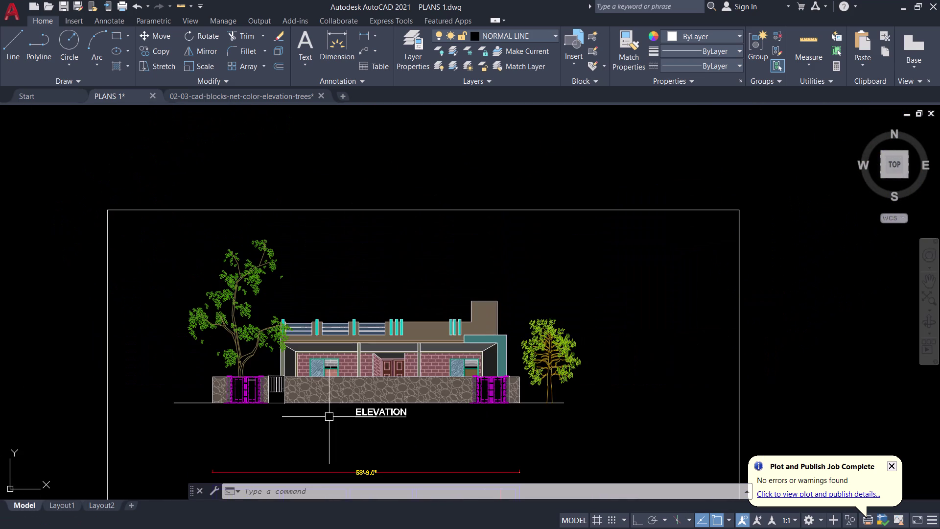
scroll(down, 3)
scroll(down, 3)
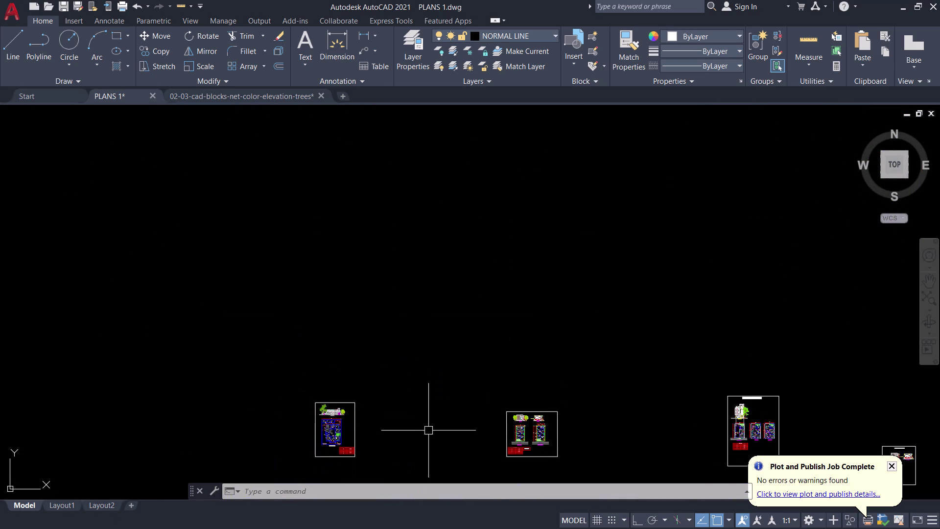
Inspect the GROUND FLOOR BUILDING sheet's Section A-A and its wall labels.
middle_drag(429, 432, 396, 373)
middle_drag(634, 396, 508, 403)
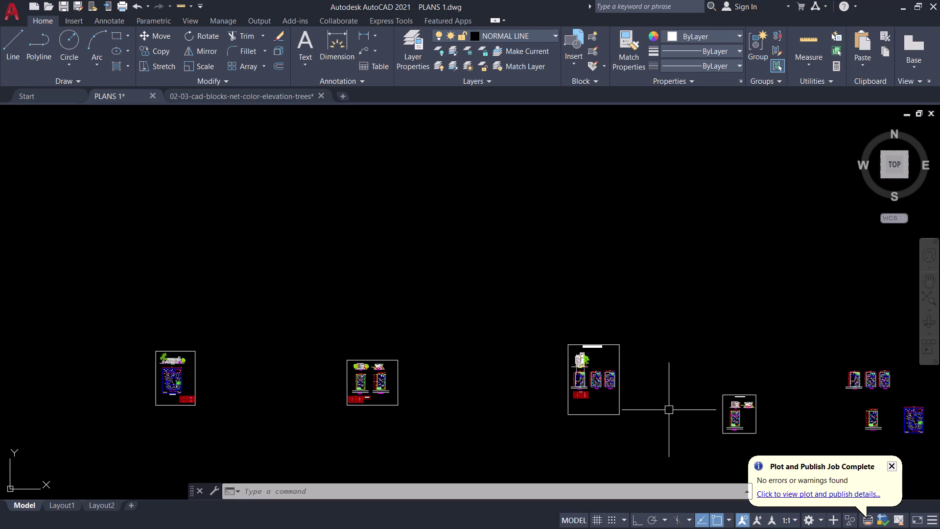
scroll(up, 3)
middle_drag(641, 410, 485, 408)
scroll(up, 3)
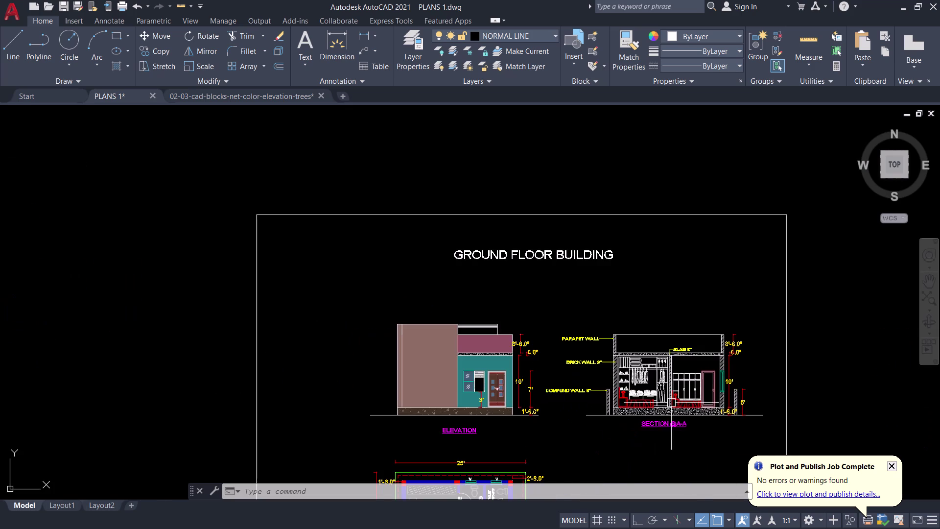
scroll(up, 3)
middle_drag(482, 354, 455, 347)
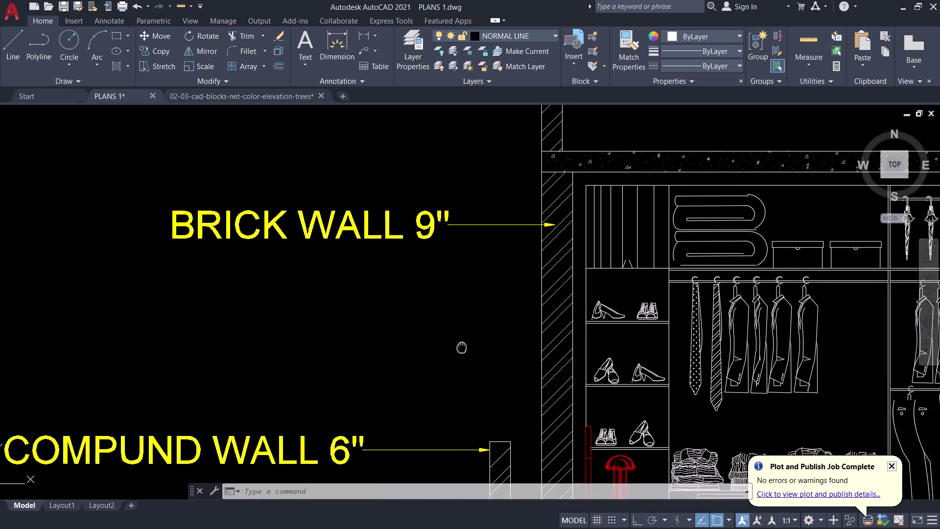